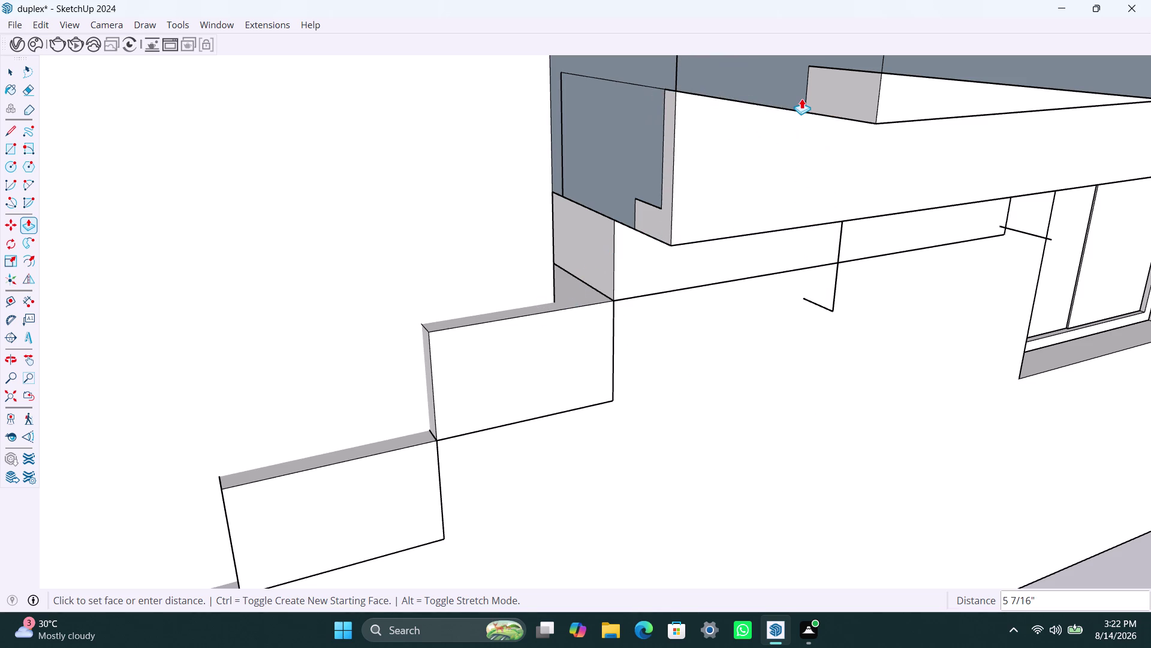
Orbit around the stair to face the stepped wall beneath the upper slab.
click(803, 98)
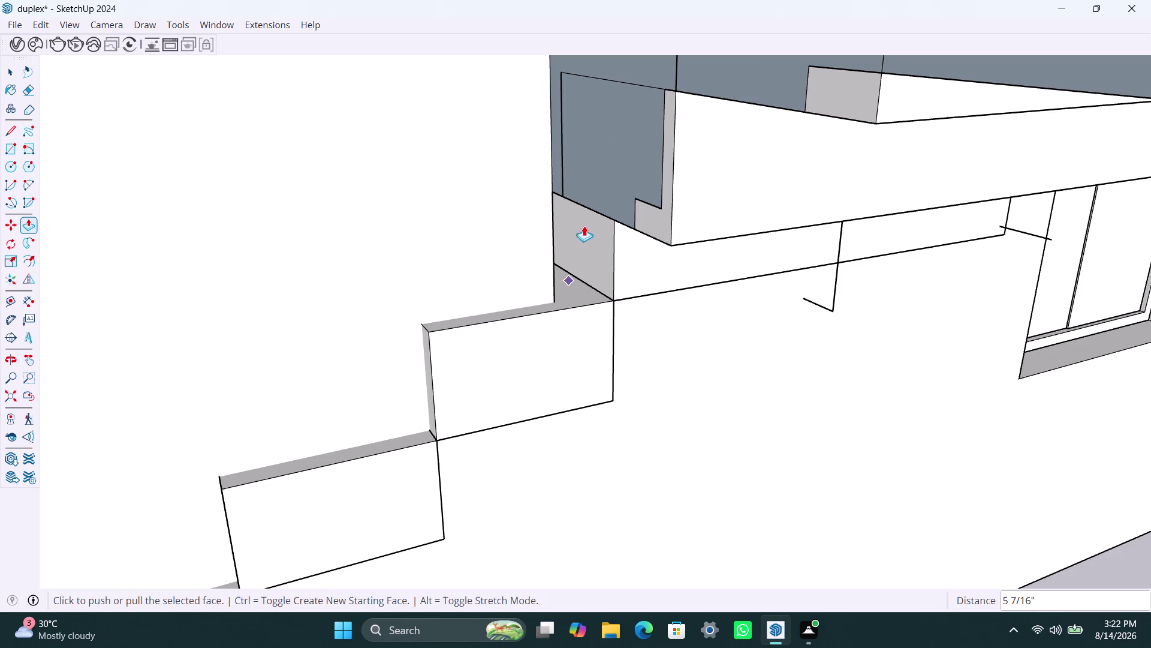
scroll(down, 3)
scroll(down, 3)
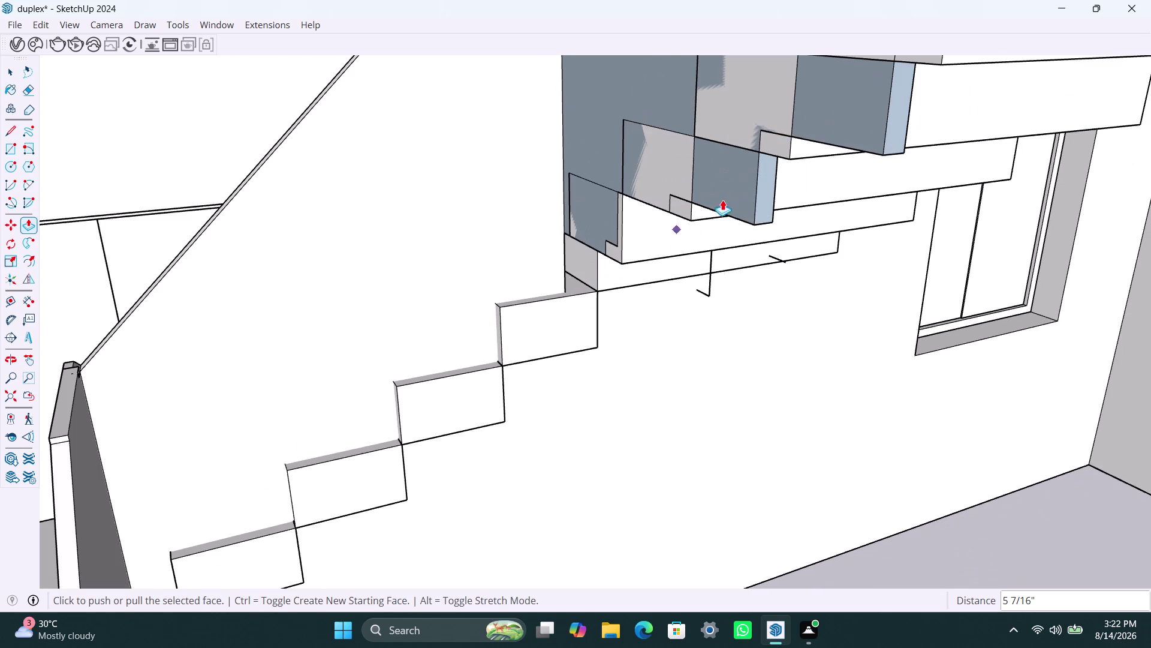
scroll(down, 3)
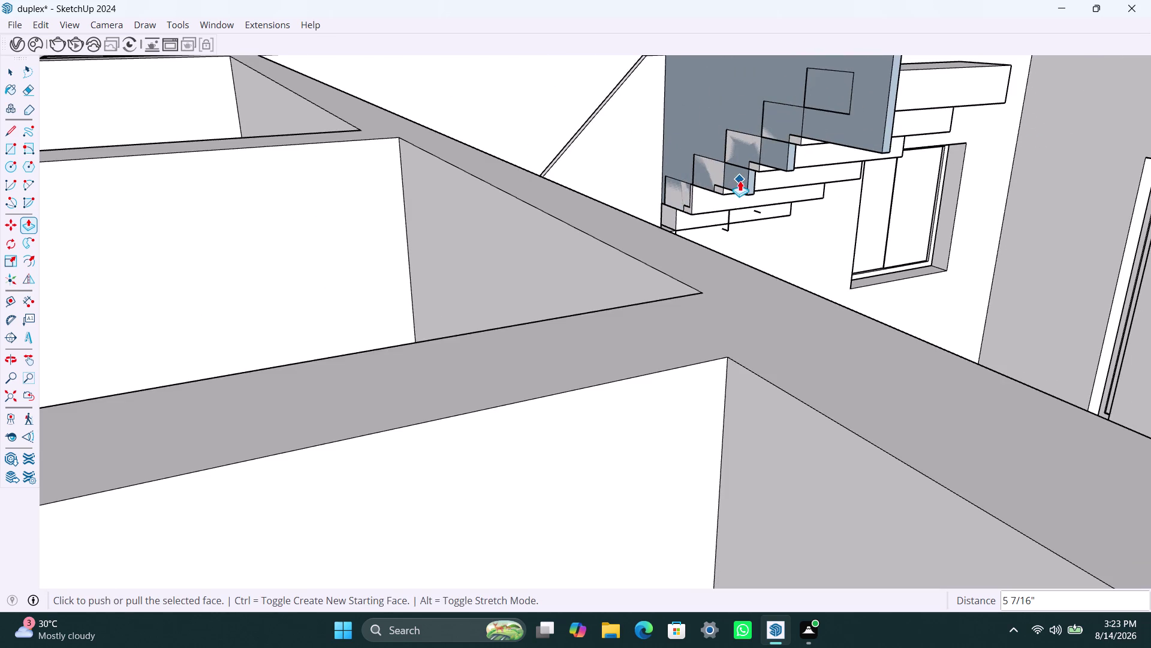
scroll(down, 3)
middle_drag(778, 176, 721, 210)
scroll(up, 3)
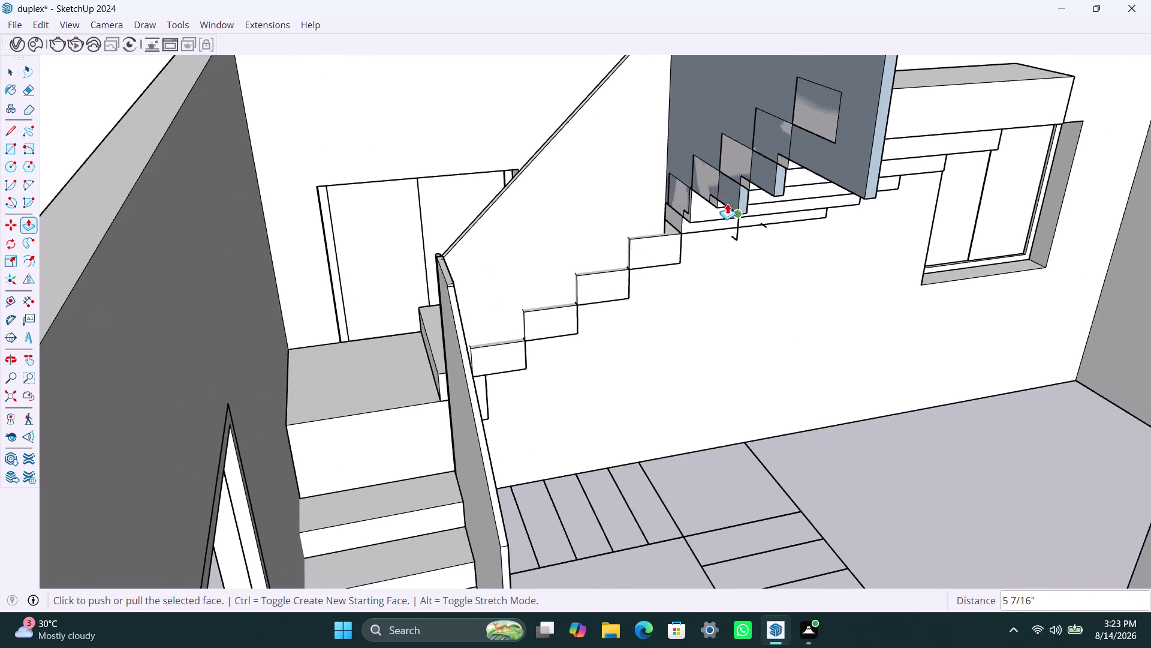
scroll(up, 3)
scroll(up, 3)
middle_drag(743, 210, 824, 95)
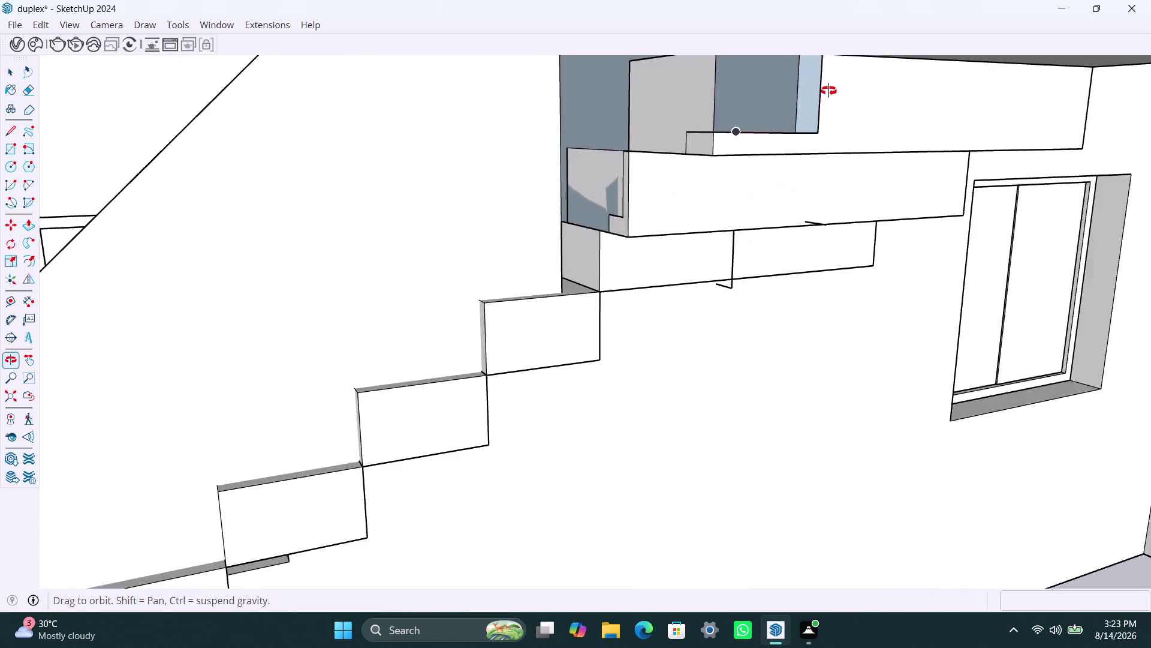
middle_drag(824, 95, 828, 90)
Push/pull the stepped stair wall's top face up to meet the slab.
scroll(up, 3)
click(799, 104)
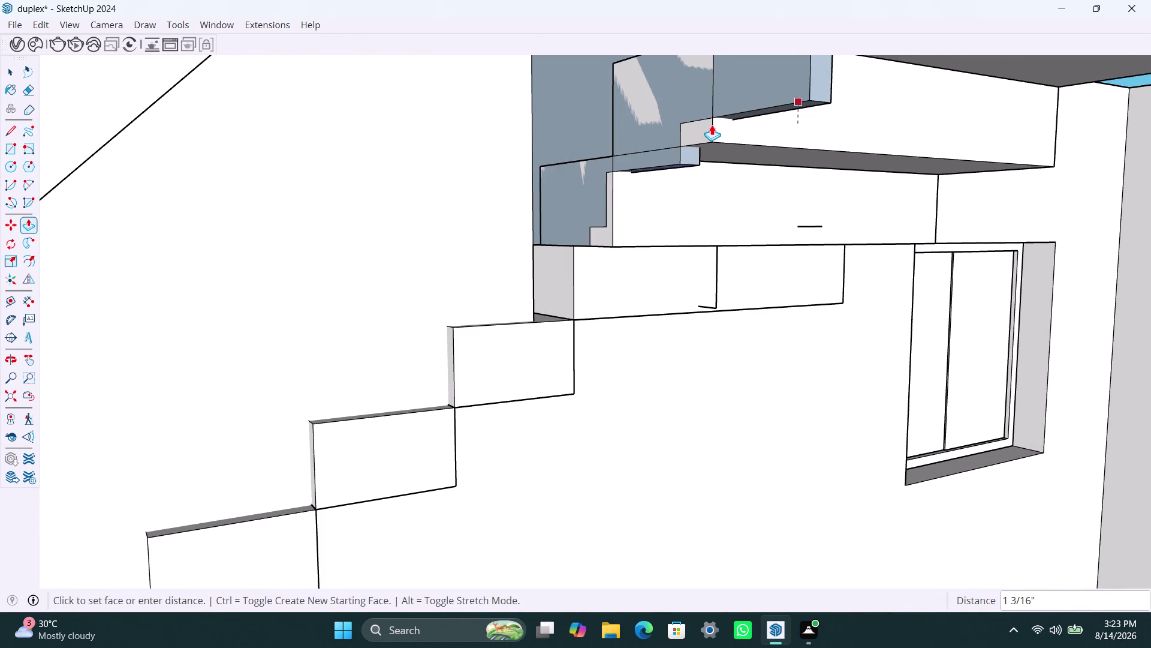
click(712, 125)
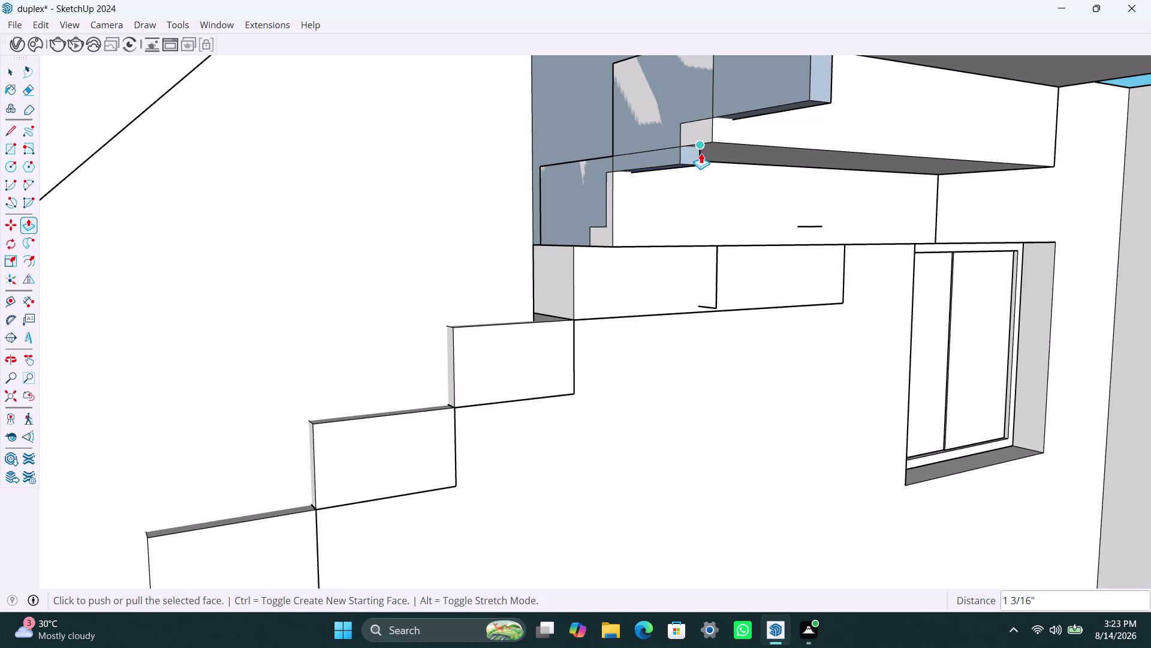
click(696, 158)
key(space)
Push/pull the small face beside the slab edge.
click(684, 155)
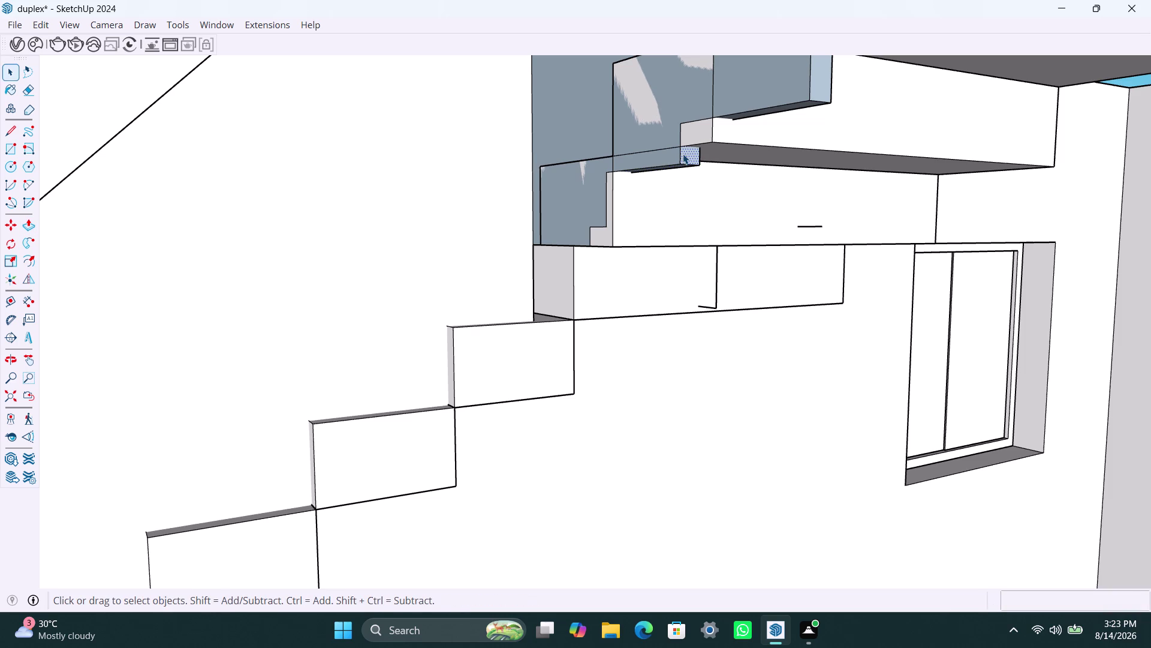
key(p)
click(683, 154)
click(711, 142)
key(space)
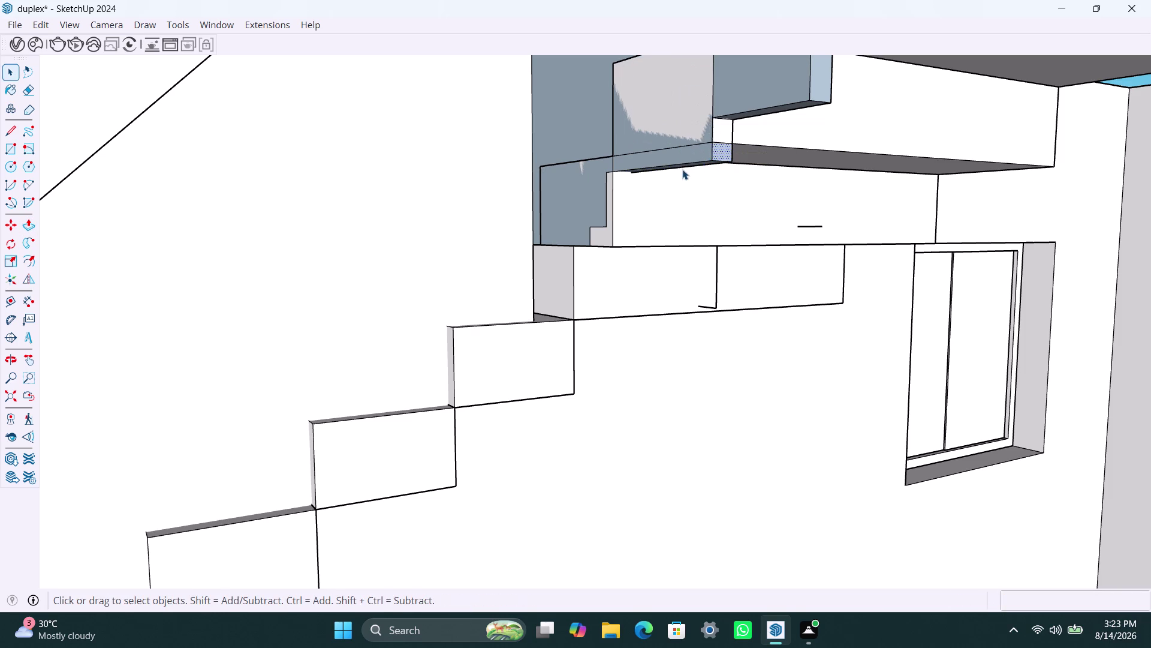
From below the slab, push the thin strip under the slab.
click(682, 169)
scroll(up, 3)
middle_drag(686, 164, 686, 80)
click(688, 123)
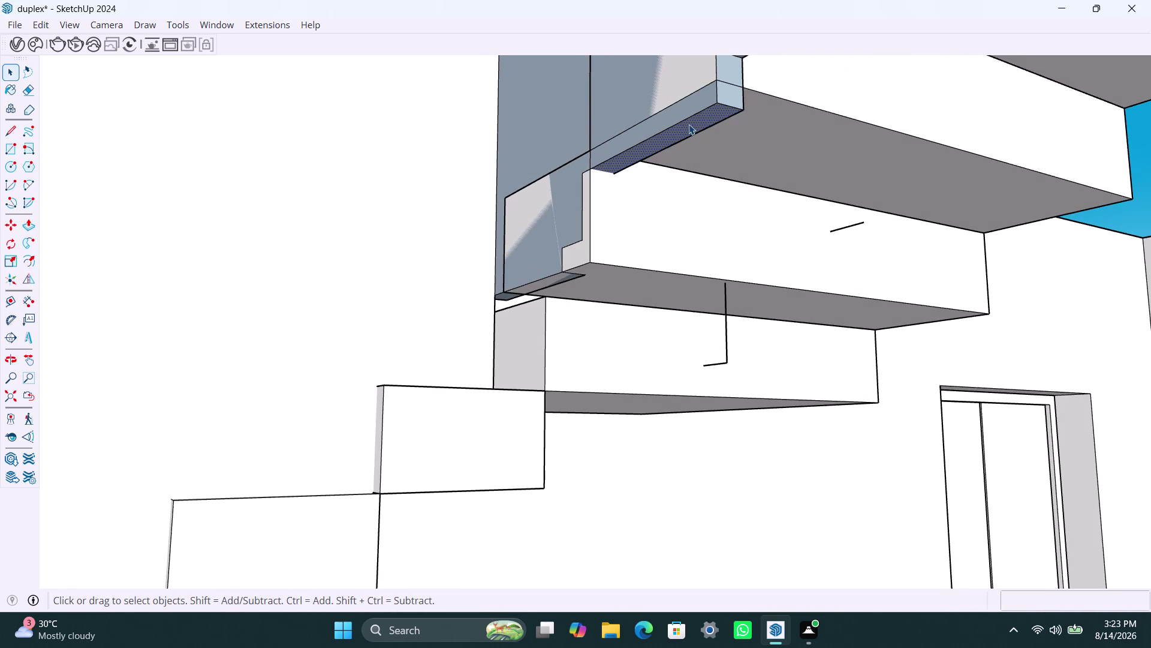
key(p)
click(688, 122)
click(710, 86)
key(space)
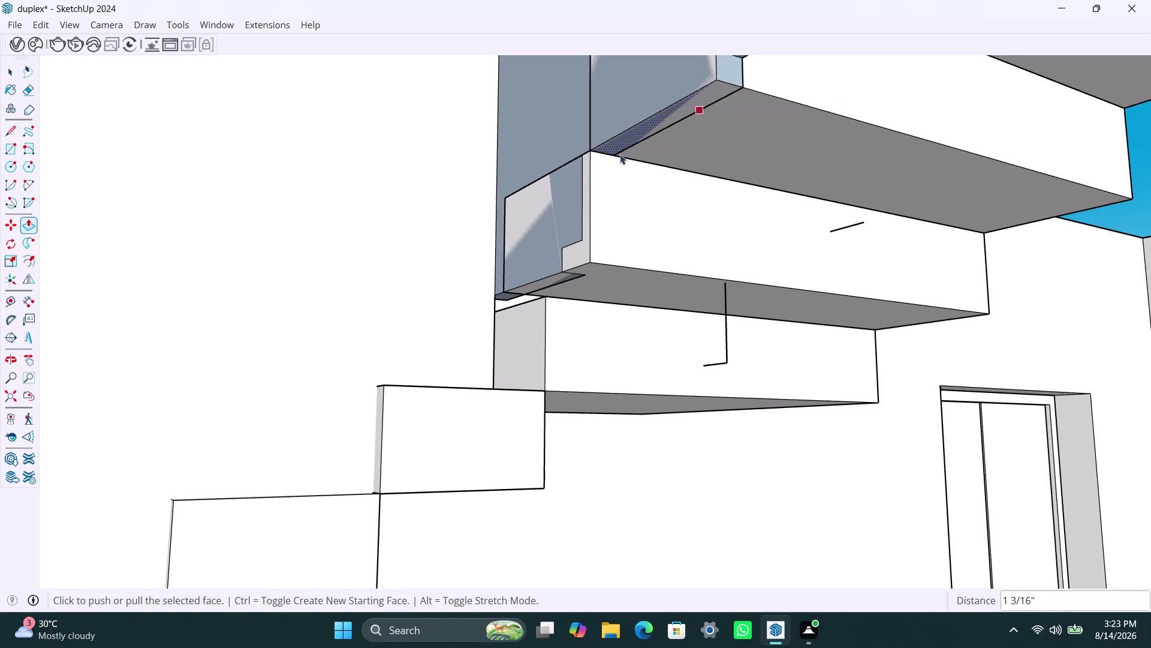
Select the slab geometry and extrude the small face at the wall corner.
click(573, 187)
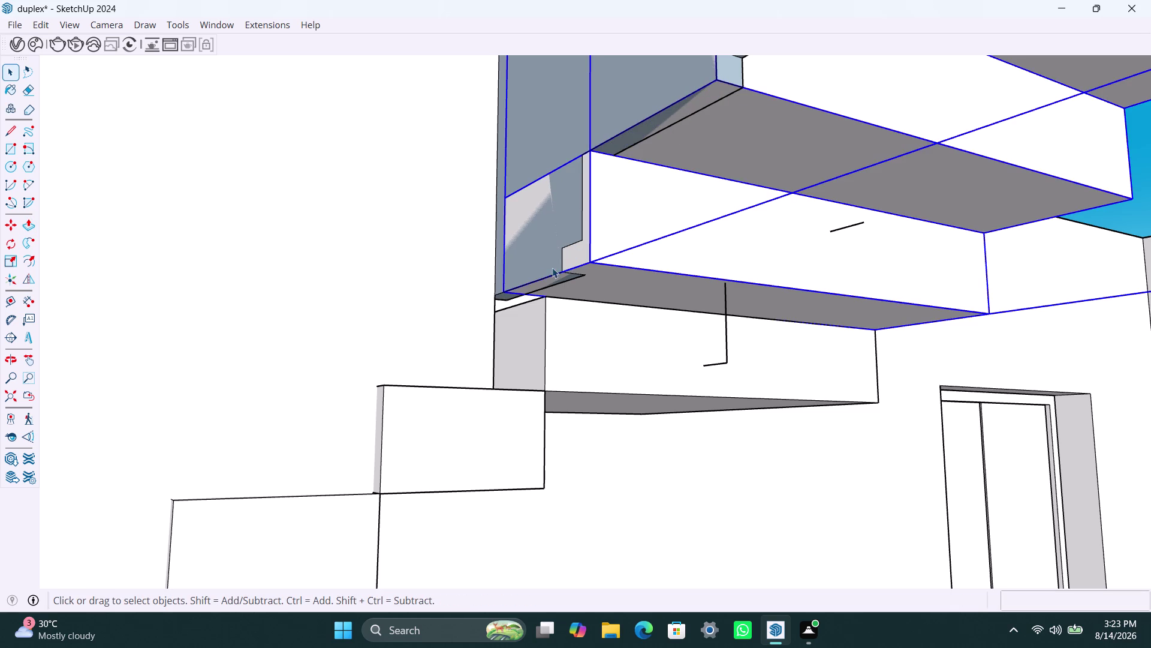
click(553, 282)
double_click(557, 279)
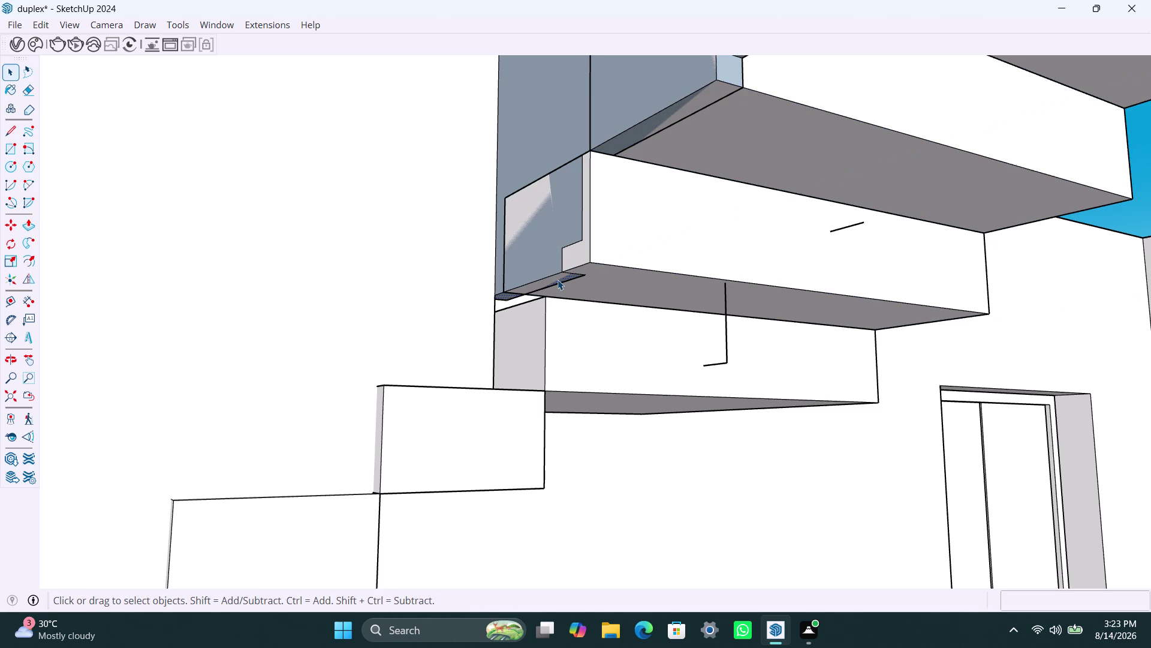
key(p)
click(558, 281)
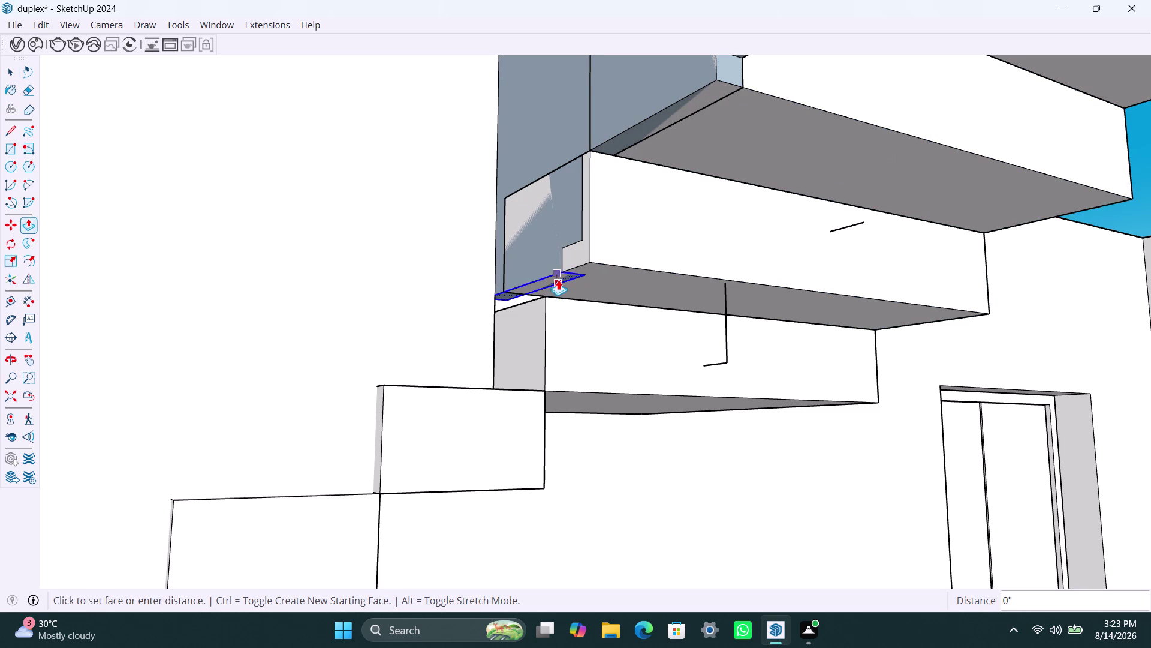
click(556, 315)
key(space)
click(571, 284)
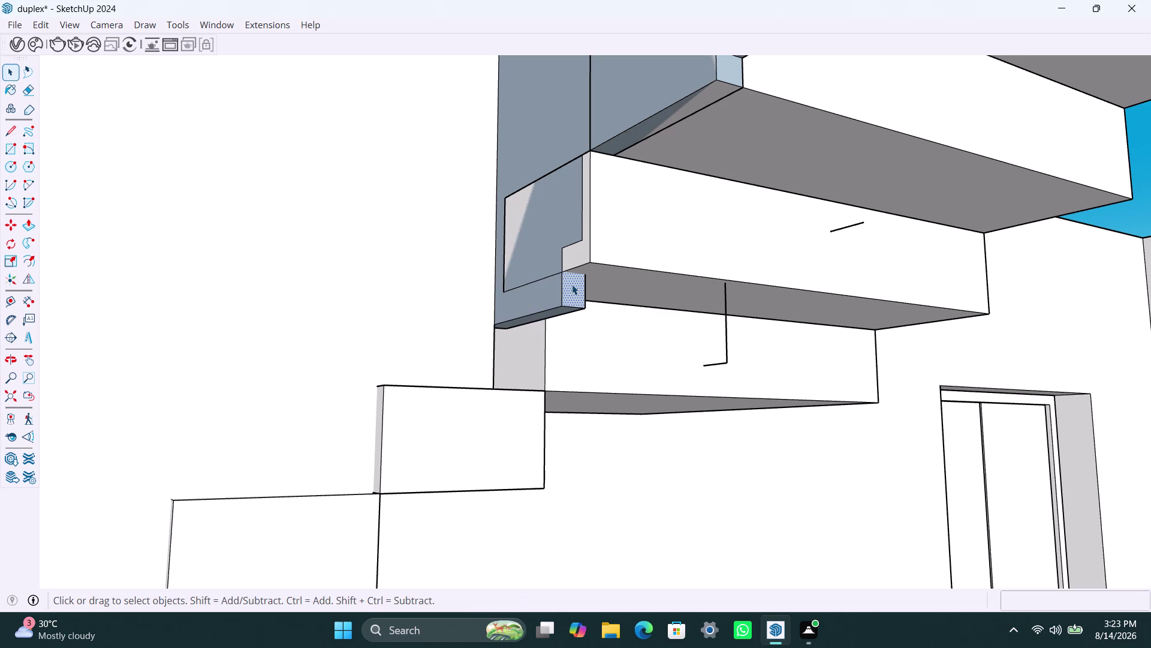
Pull the corner face outward to form the corner filler block, then check its faces.
key(p)
click(573, 284)
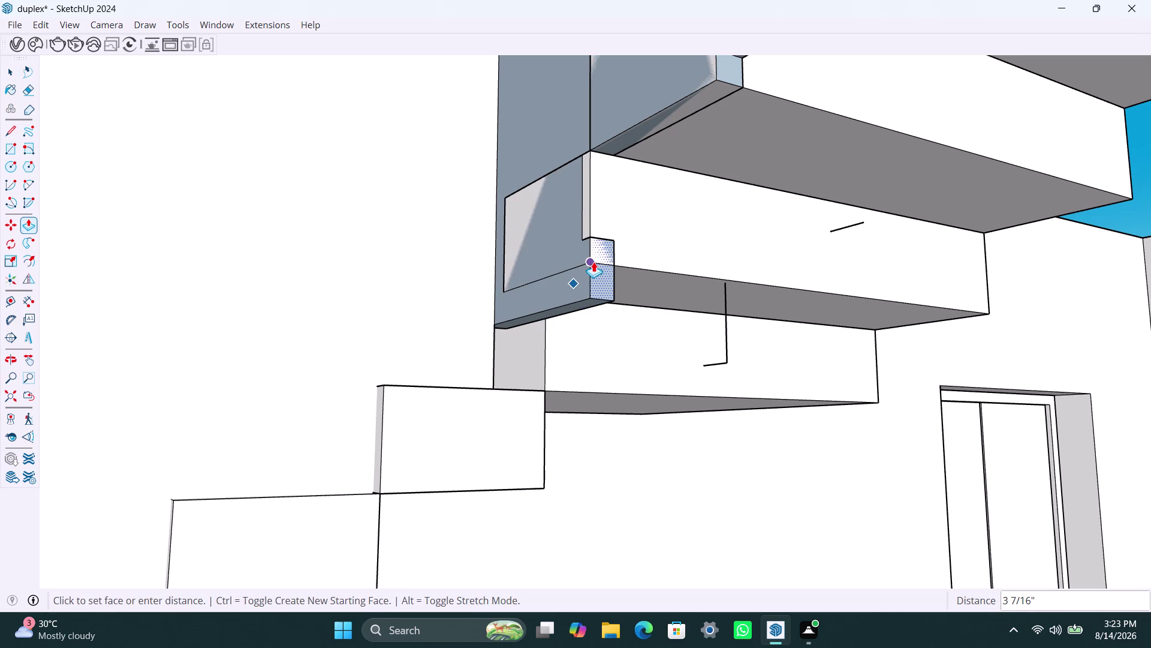
click(598, 266)
key(space)
click(584, 227)
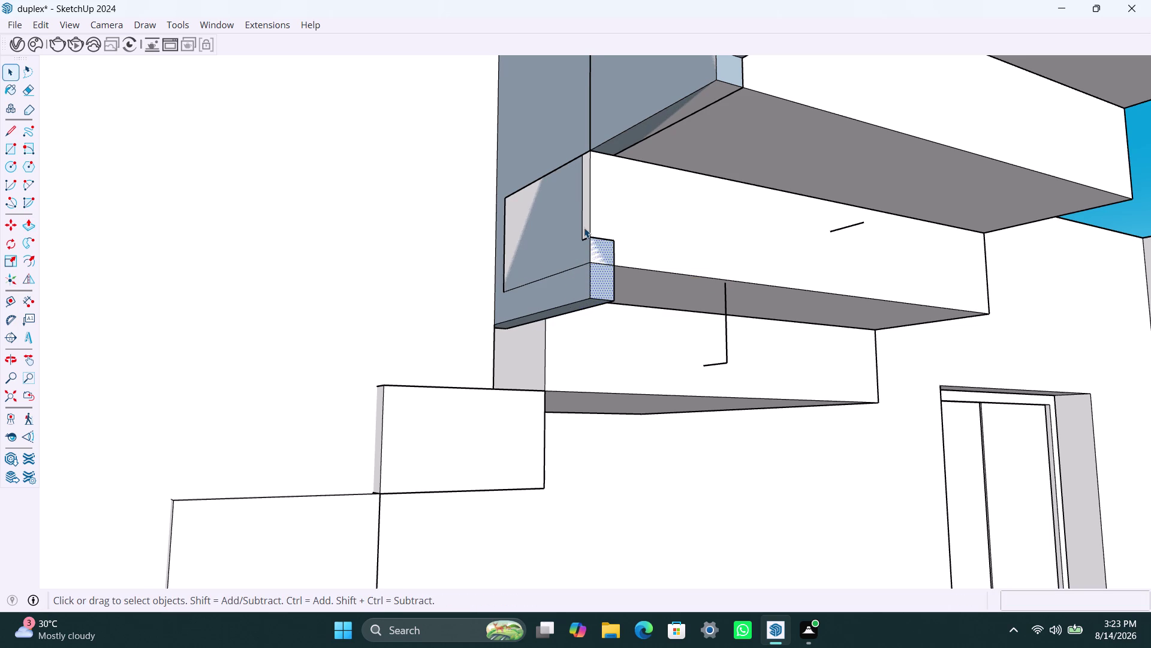
click(606, 246)
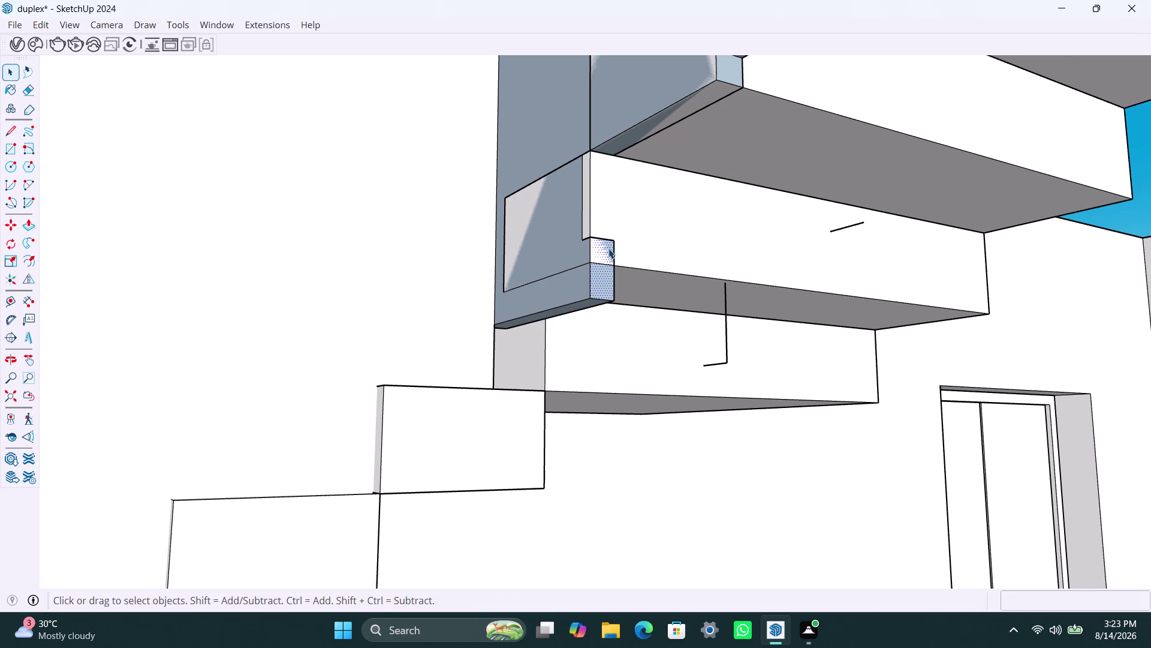
scroll(up, 3)
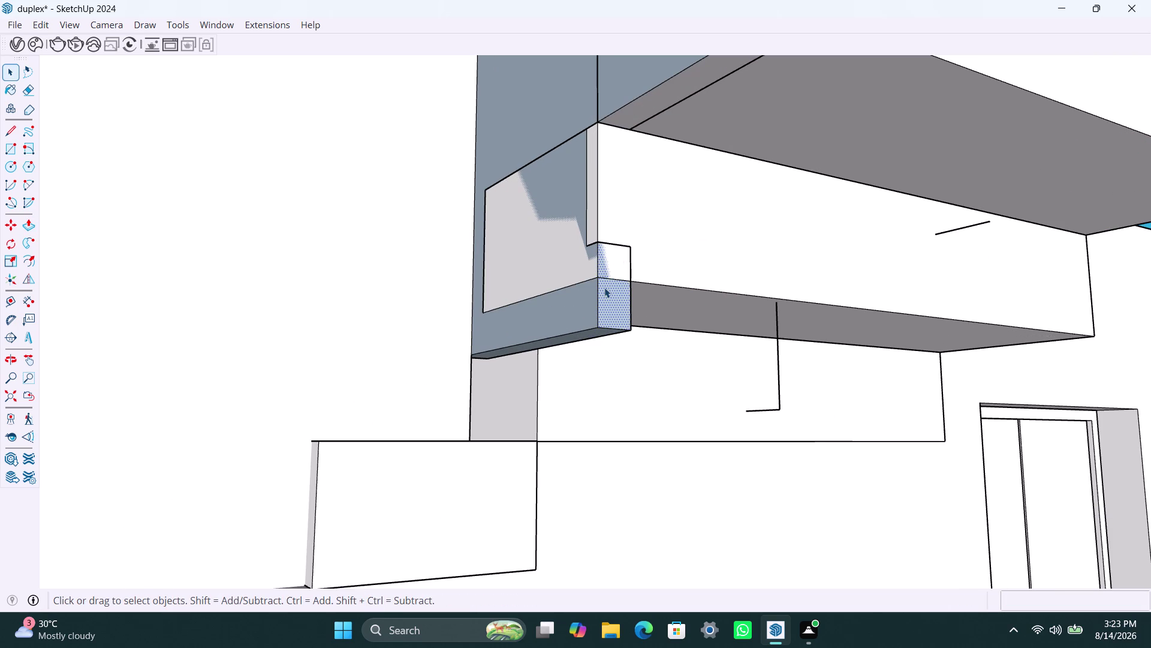
scroll(down, 3)
click(616, 258)
Push the thin strip under the wall down slightly.
click(569, 326)
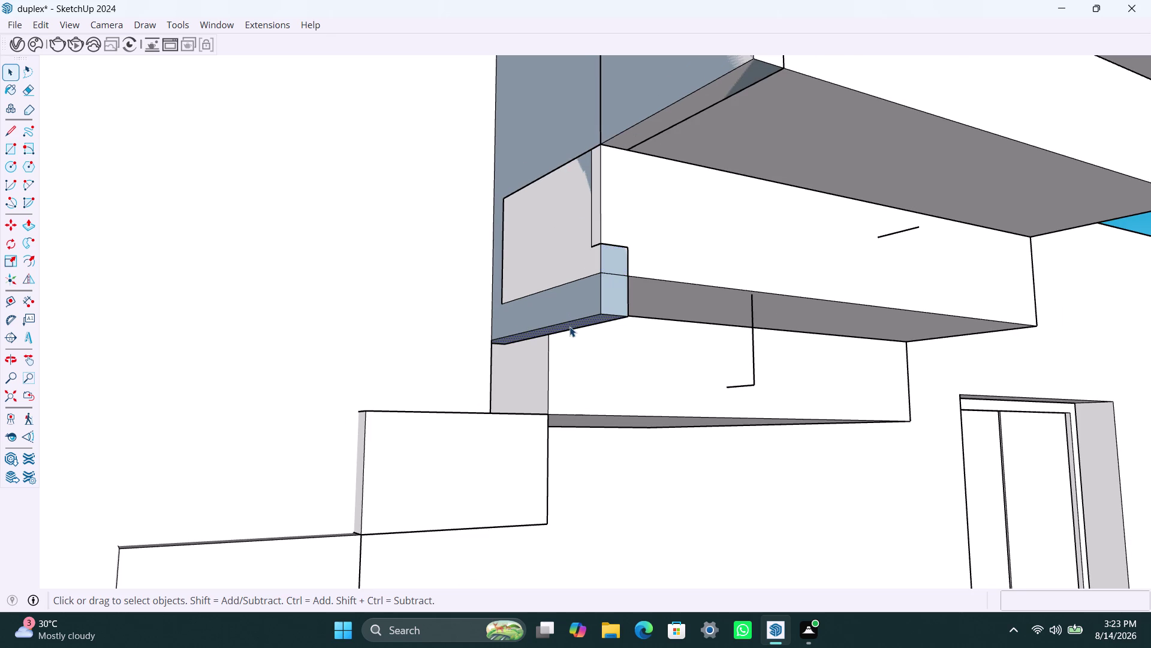
key(p)
click(571, 323)
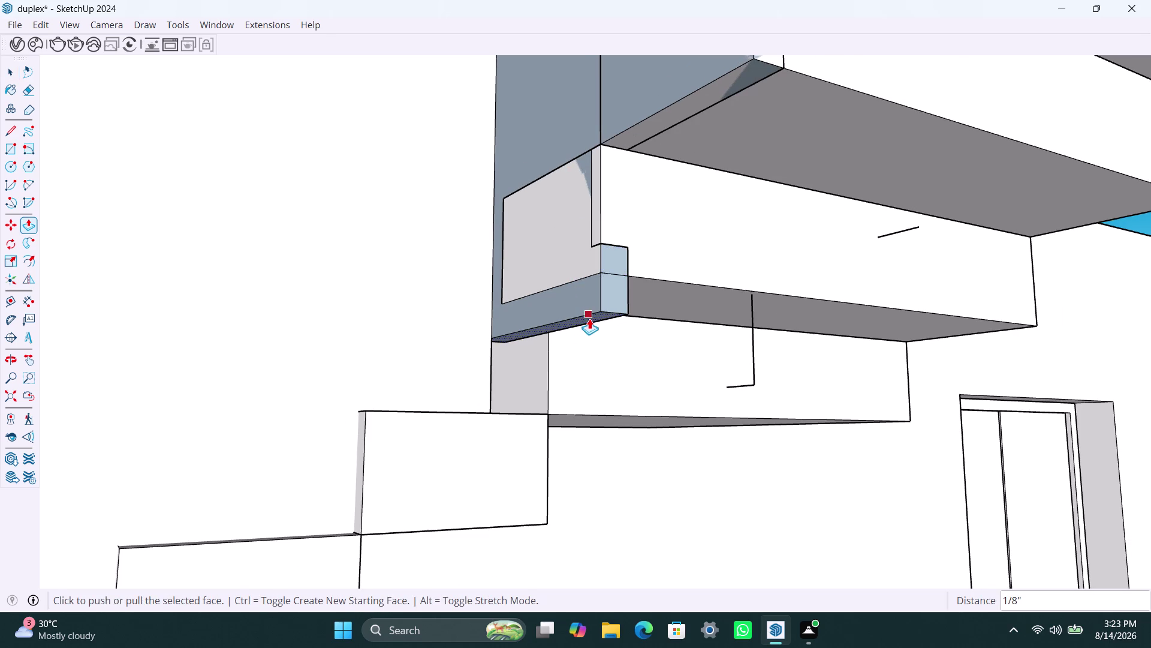
drag(589, 318, 589, 310)
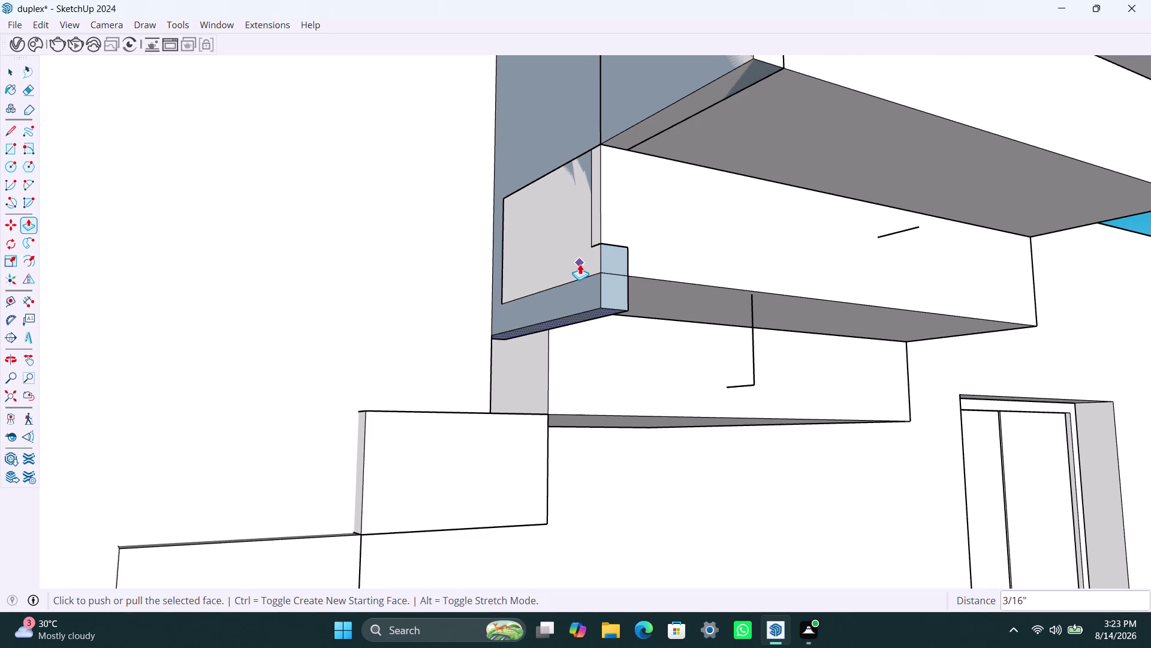
key(space)
Lower the corner block's bottom face to match the slab.
click(581, 319)
key(p)
drag(581, 319, 581, 312)
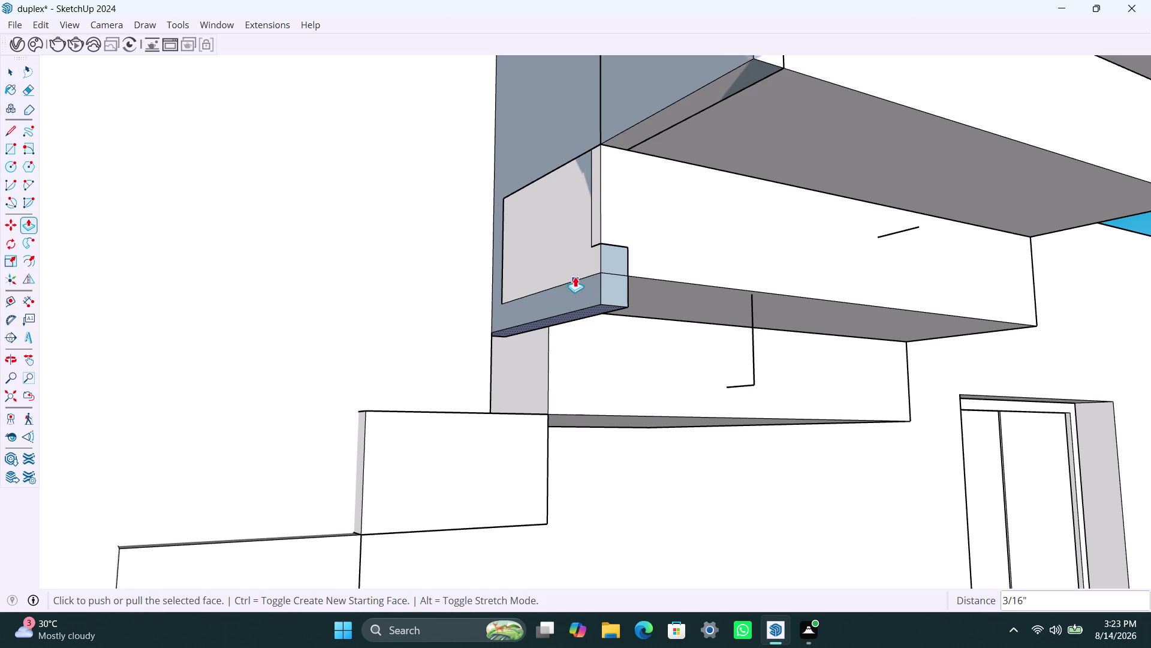
key(space)
Push the remaining strip flush with the slab underside.
scroll(up, 3)
click(583, 311)
key(p)
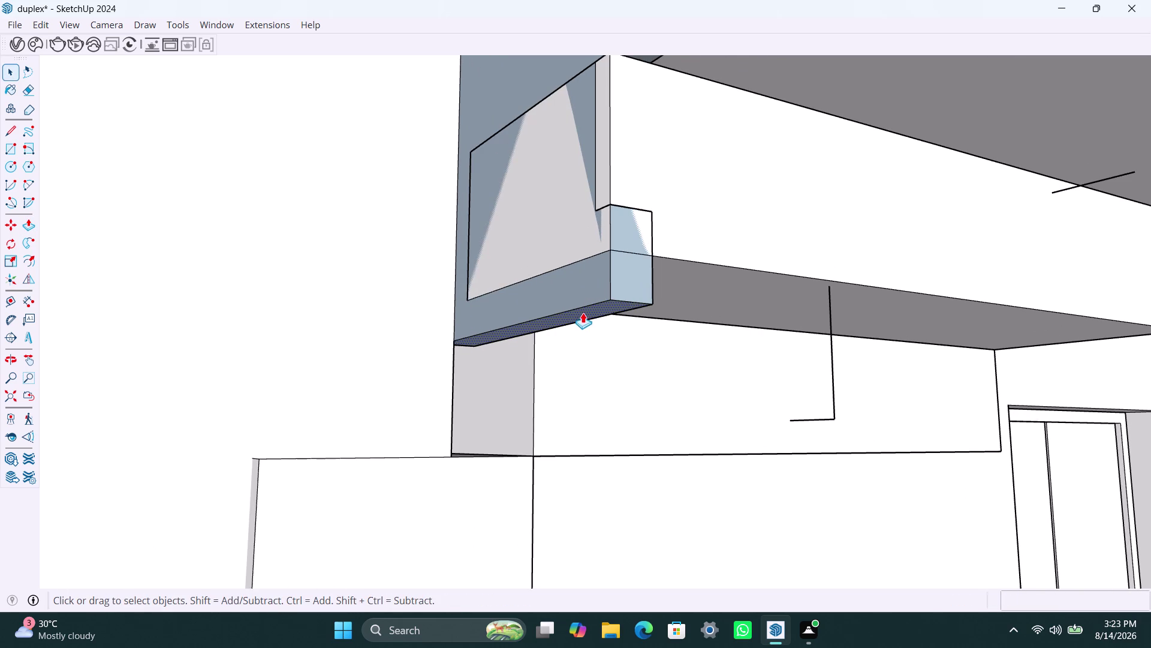
drag(583, 311, 582, 299)
key(space)
scroll(down, 3)
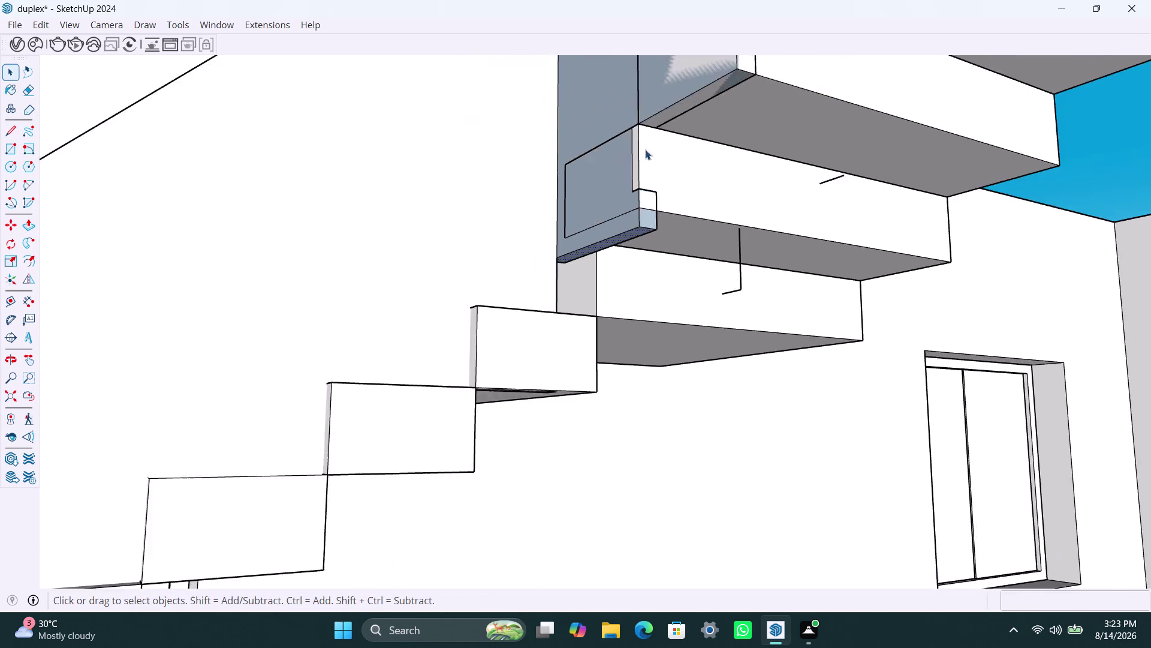
scroll(down, 3)
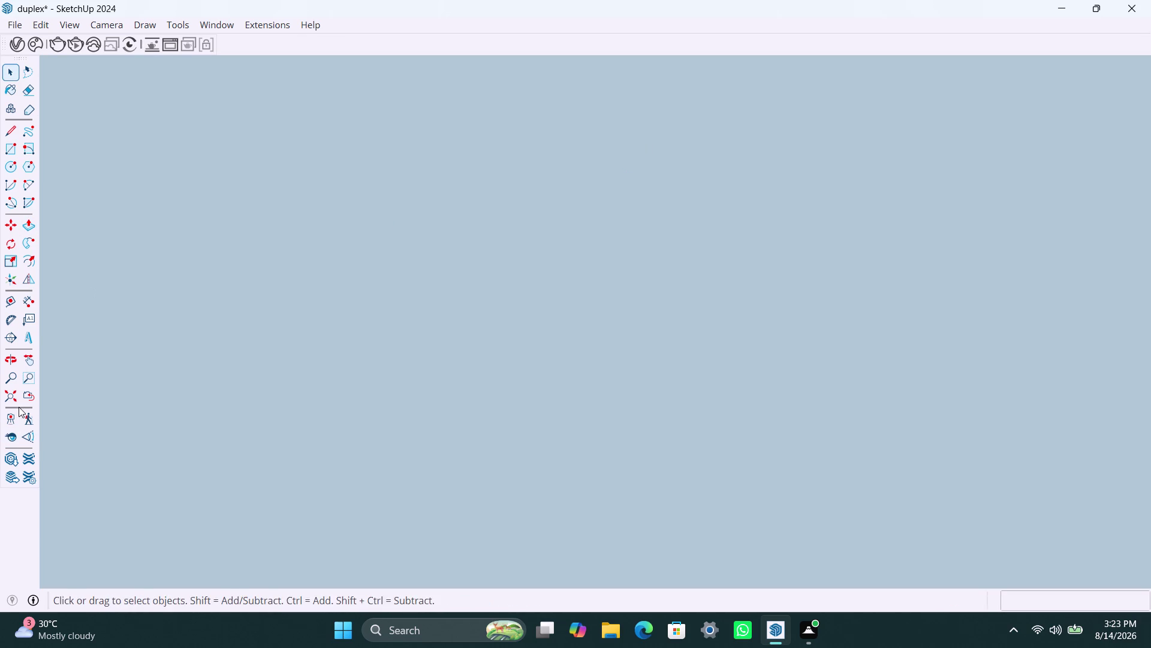
Orbit in to the stair walls and hide the stepped stair wall.
click(7, 398)
scroll(down, 3)
middle_drag(468, 212, 674, 370)
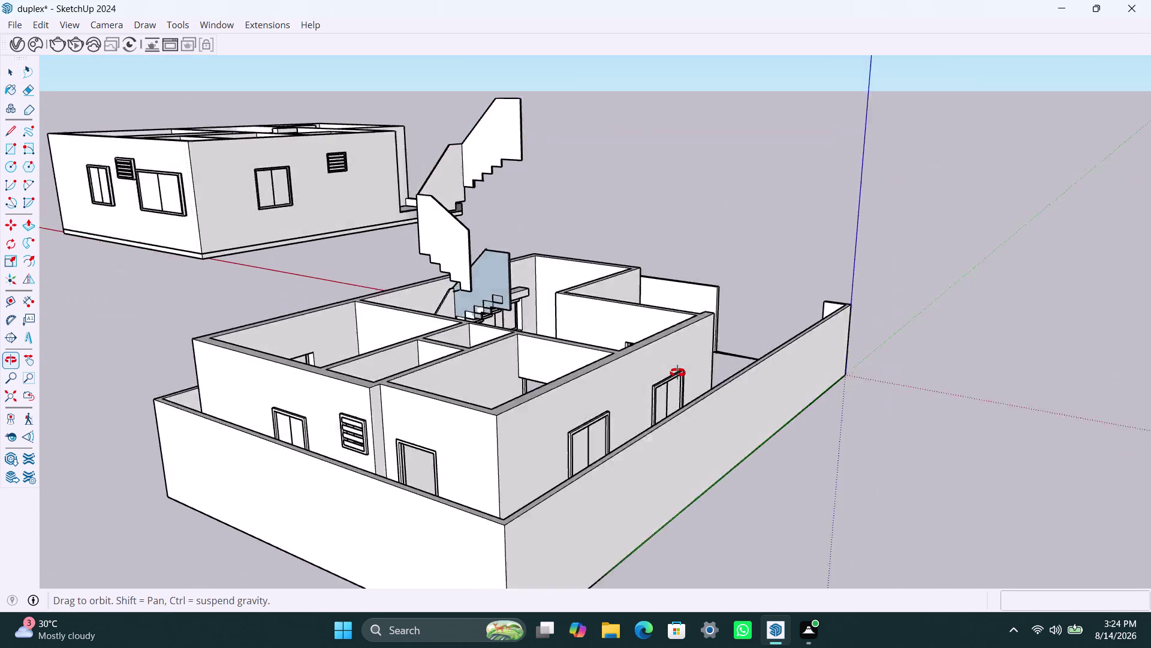
middle_drag(674, 371, 682, 374)
scroll(up, 3)
middle_drag(542, 343, 258, 424)
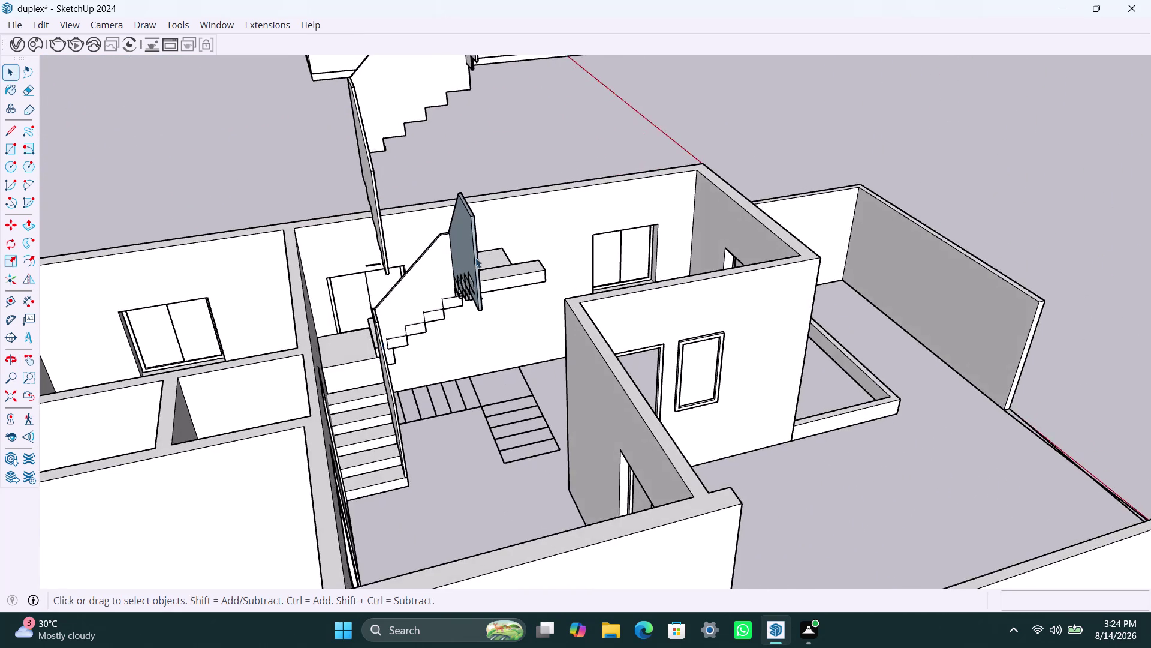
scroll(up, 3)
click(459, 253)
double_click(470, 249)
double_click(467, 248)
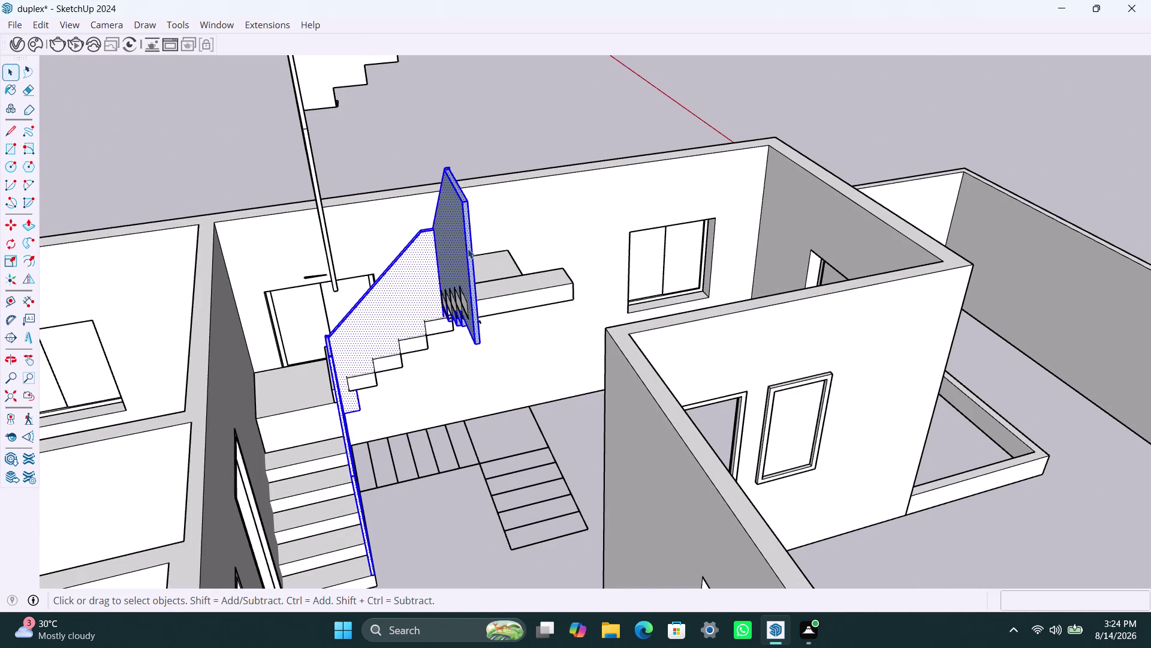
key(Delete)
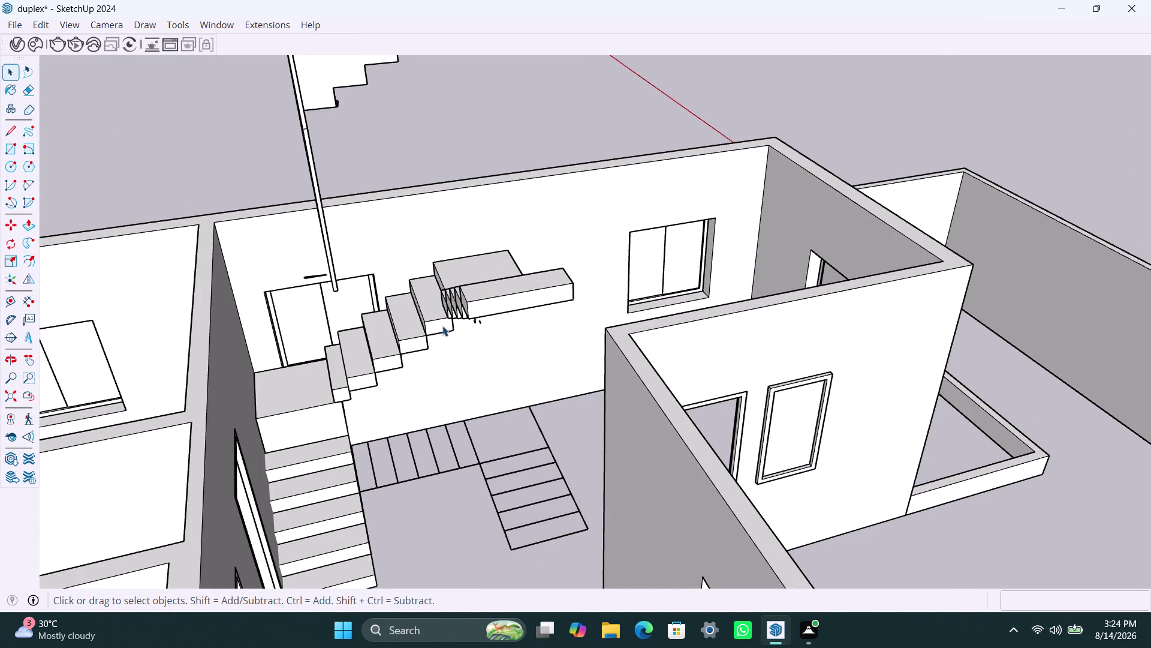
Delete the three short stray edges under the floating stair steps.
scroll(up, 3)
middle_drag(479, 342, 575, 357)
middle_drag(576, 353, 511, 242)
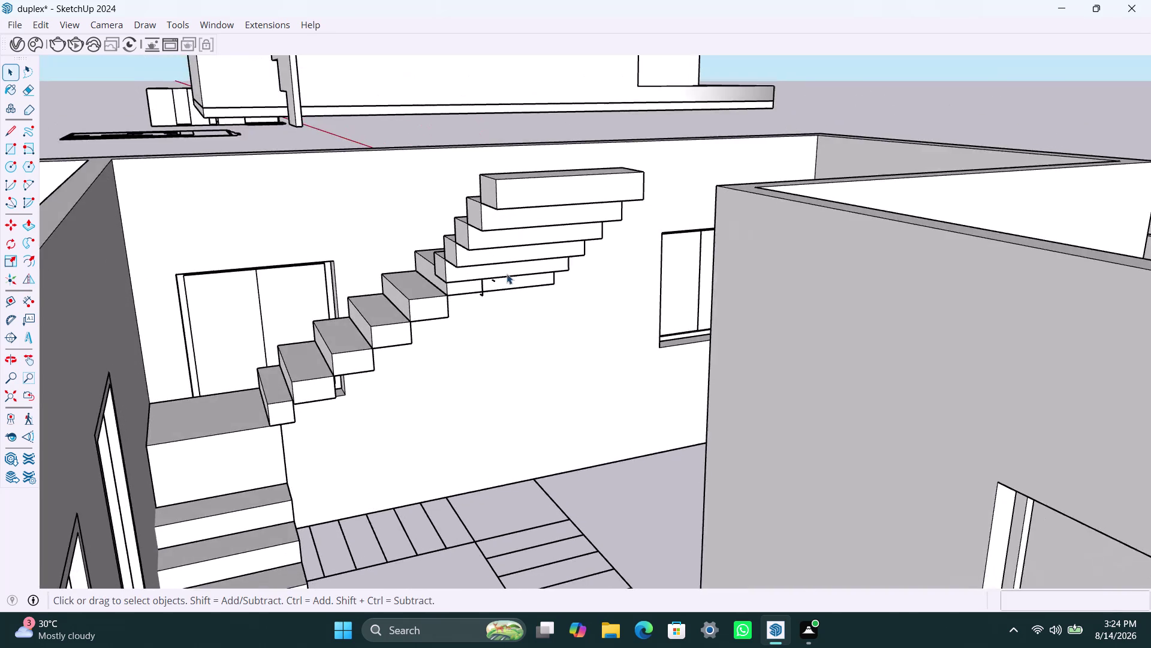
scroll(up, 3)
click(491, 284)
key(Delete)
click(474, 298)
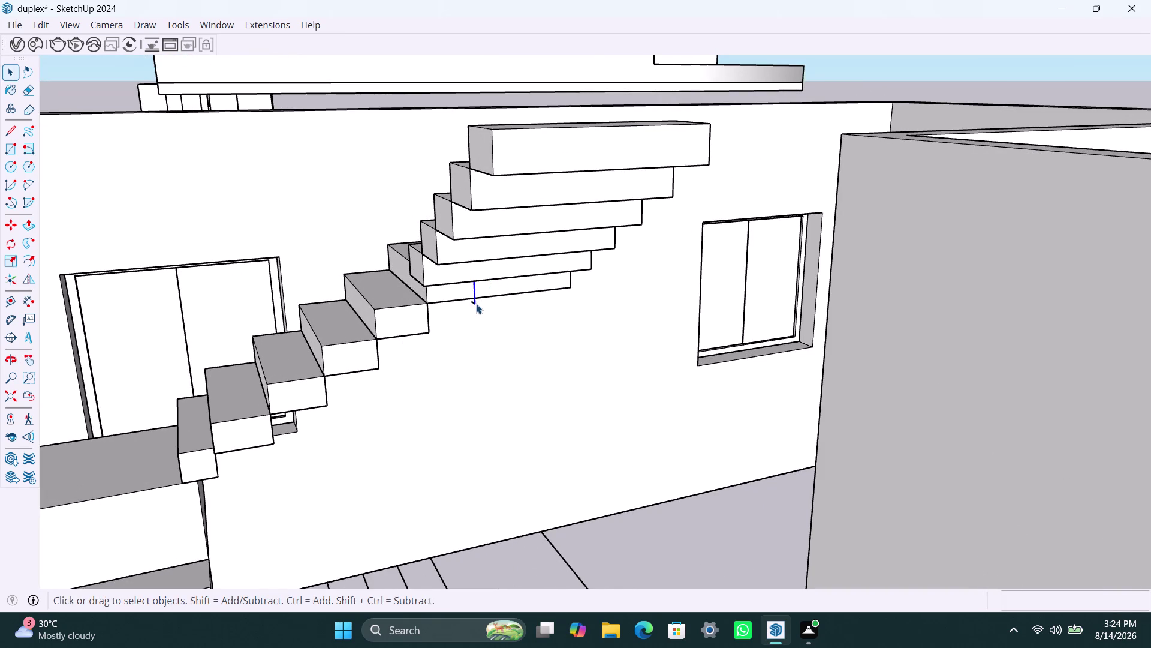
key(Delete)
click(474, 304)
key(Delete)
Orbit around the staircase to inspect the steps against the wall.
scroll(down, 3)
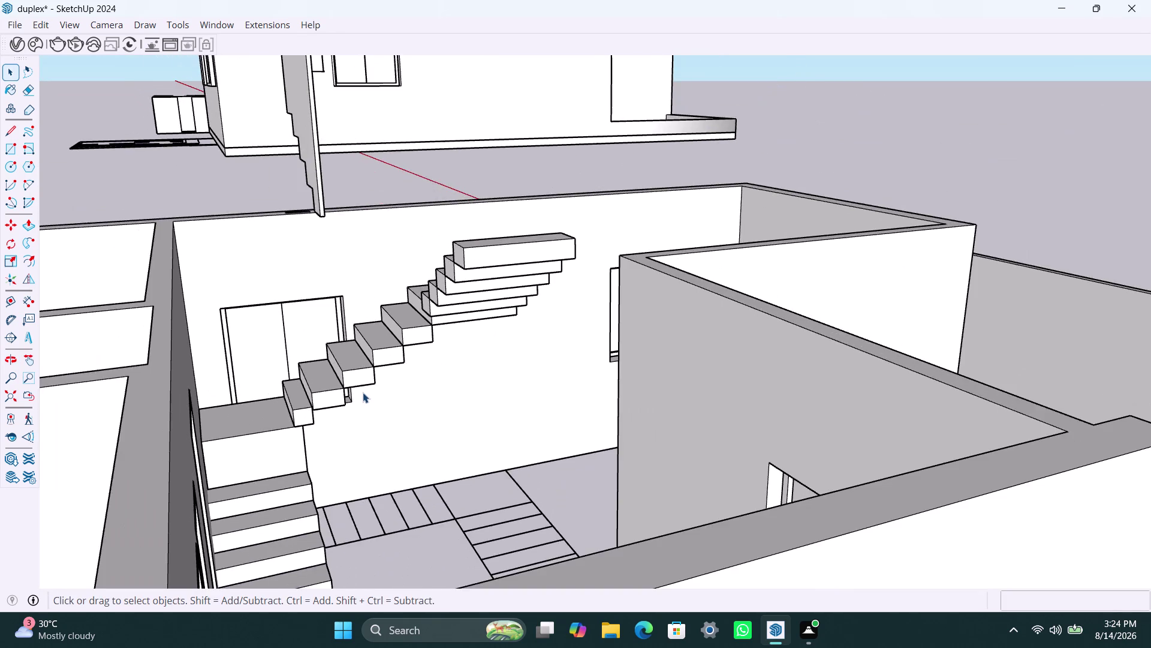
scroll(up, 3)
middle_drag(419, 361, 388, 344)
scroll(up, 3)
middle_drag(402, 379, 403, 362)
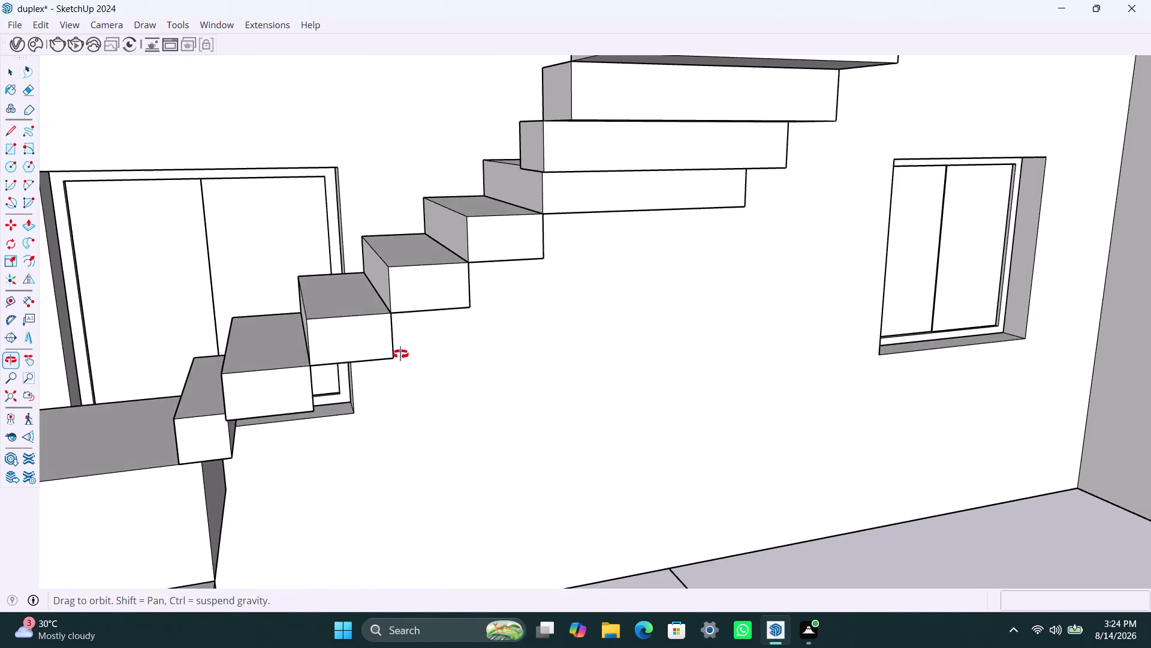
middle_drag(403, 362, 361, 449)
scroll(down, 3)
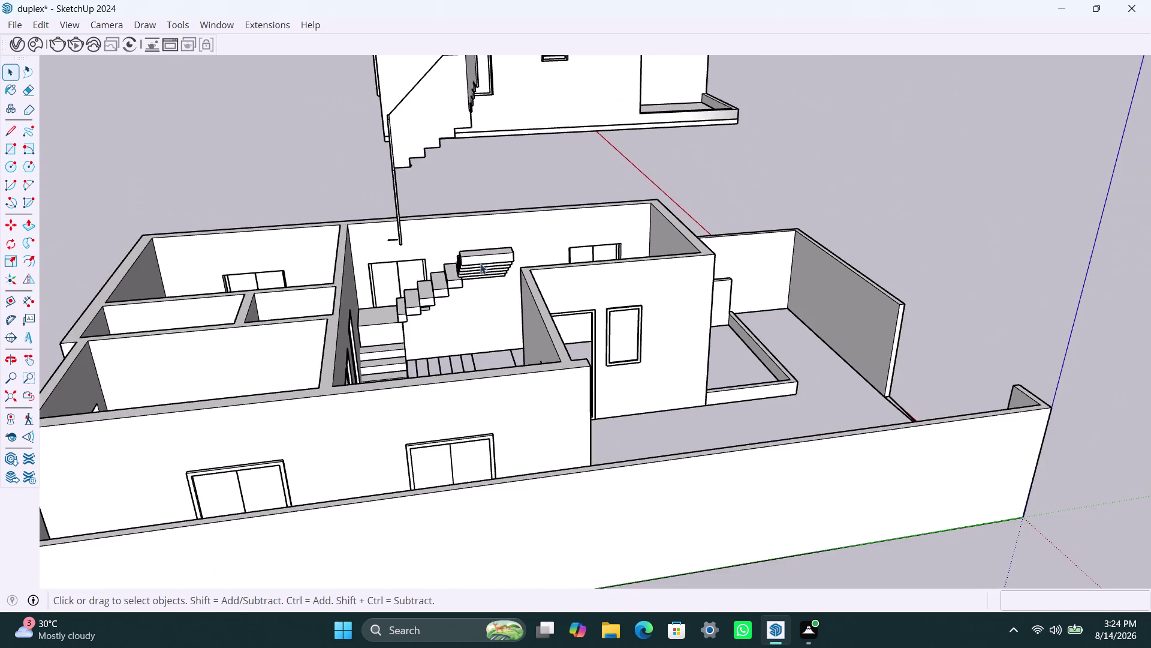
middle_drag(495, 249, 486, 323)
View the staircase from above and delete the stray line by the door.
scroll(up, 3)
middle_drag(387, 262, 432, 278)
scroll(up, 3)
scroll(up, 3)
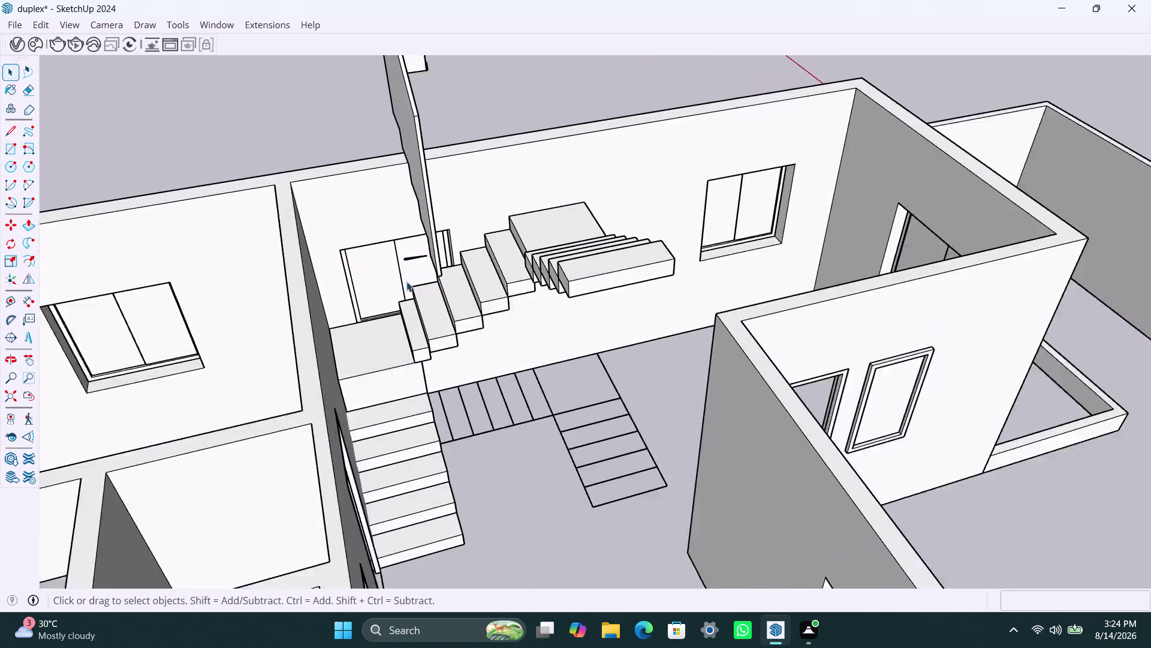
scroll(up, 3)
click(414, 250)
triple_click(414, 249)
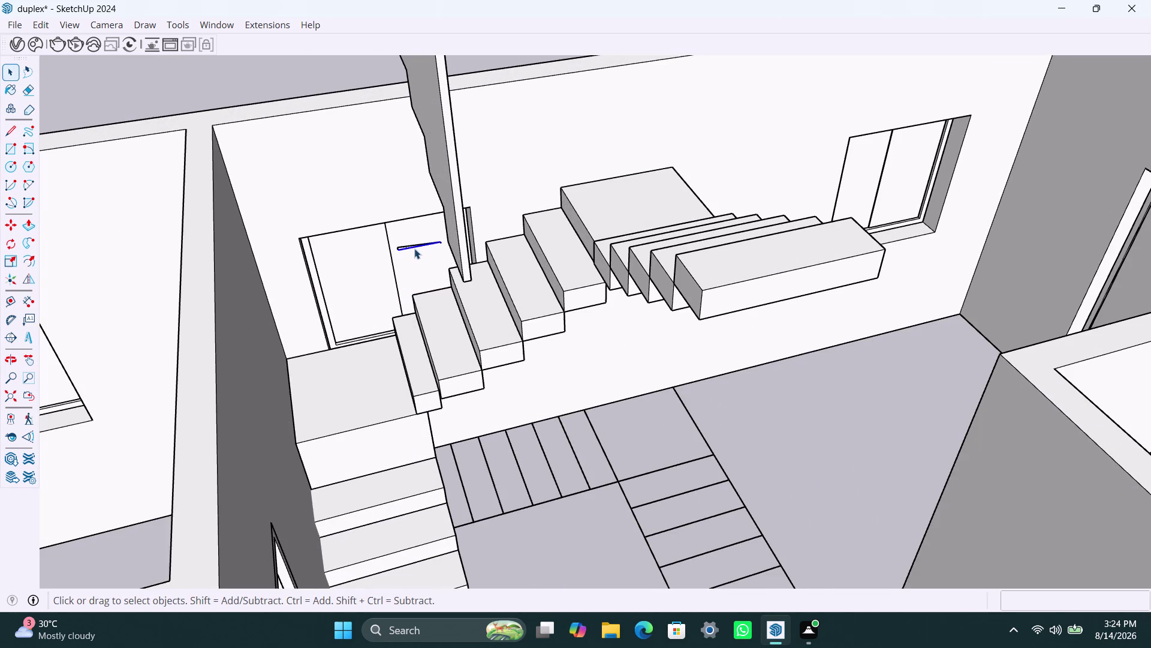
click(415, 248)
key(Delete)
Select the upper floor and start moving it from its bottom corner.
scroll(down, 3)
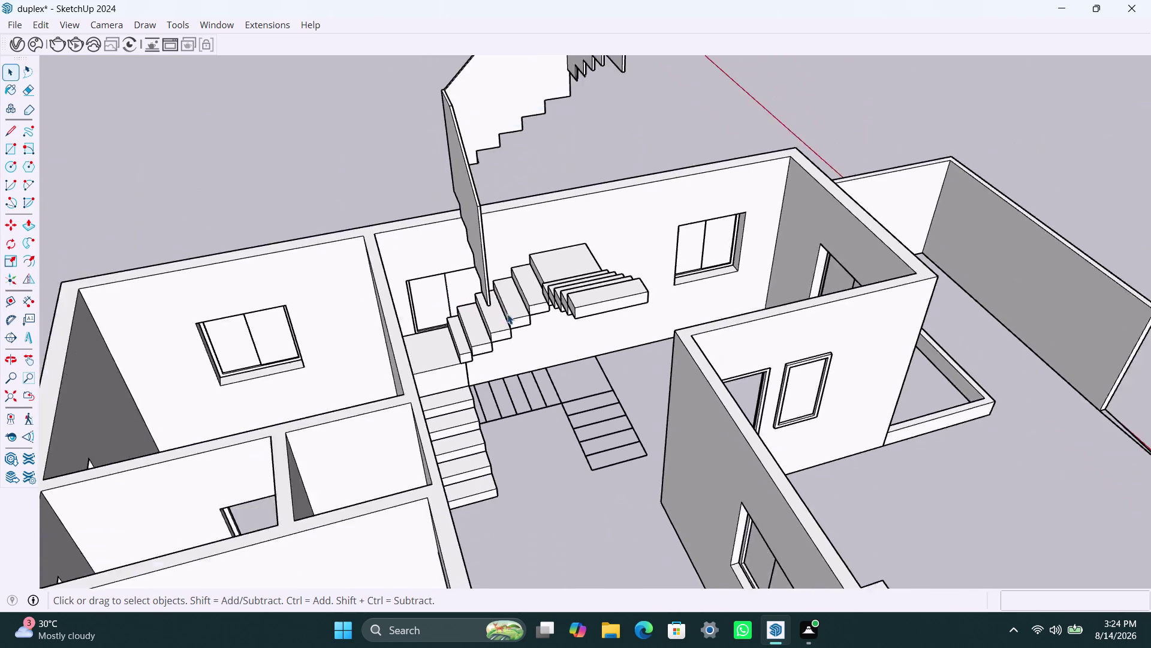
scroll(down, 3)
scroll(down, 3)
click(626, 143)
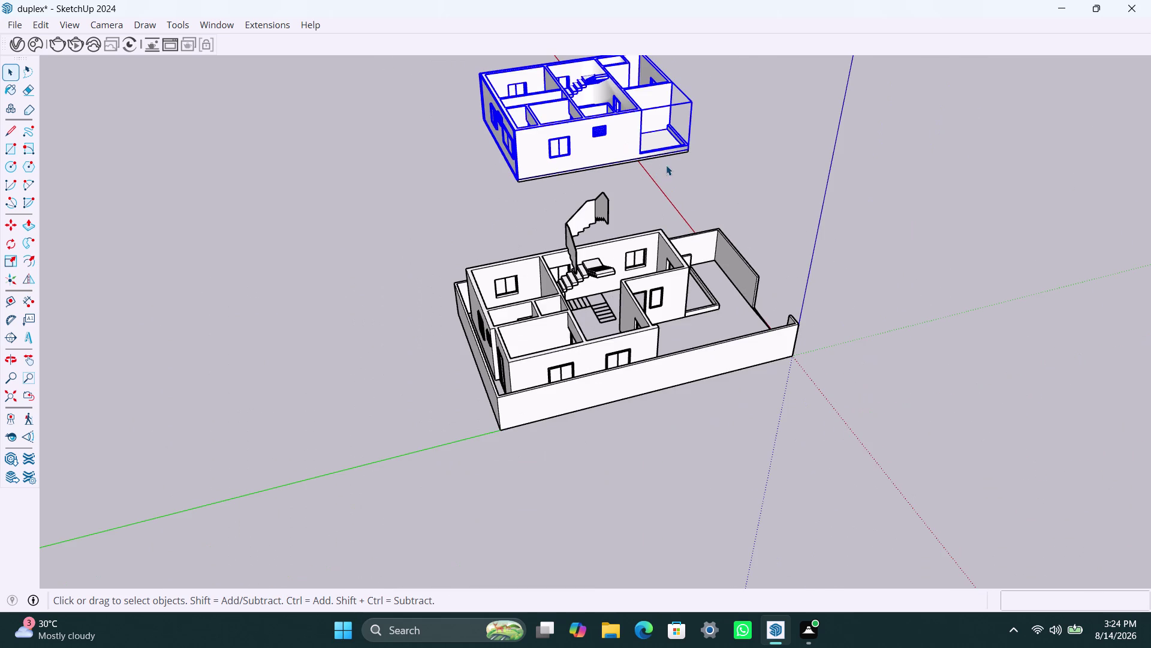
scroll(up, 3)
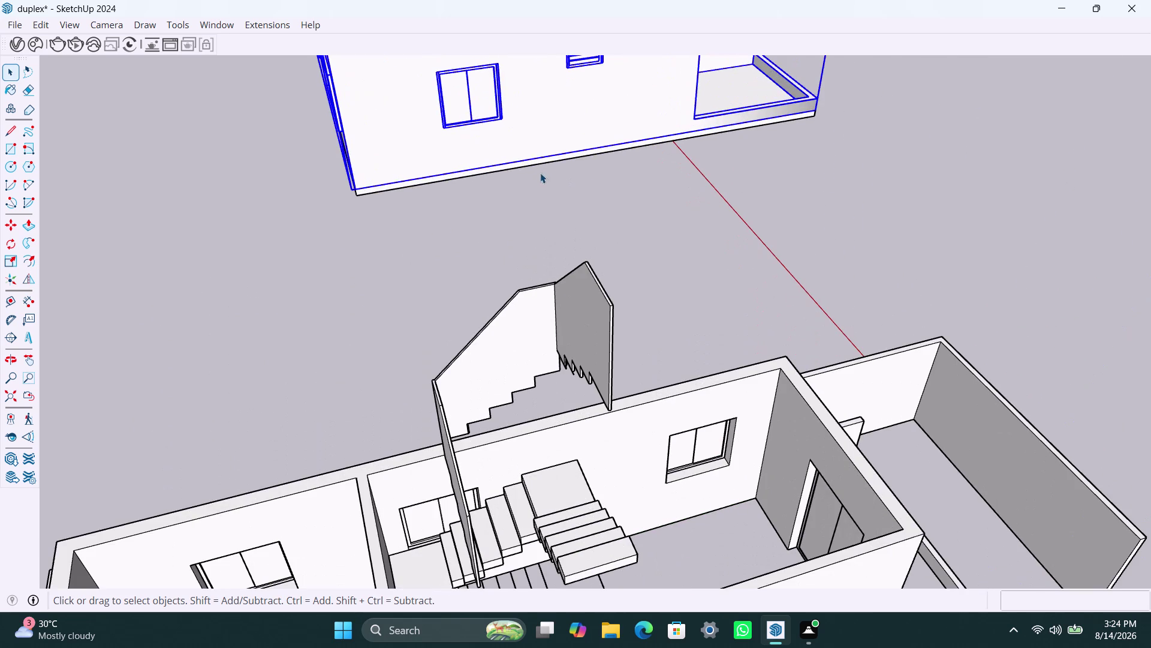
click(519, 163)
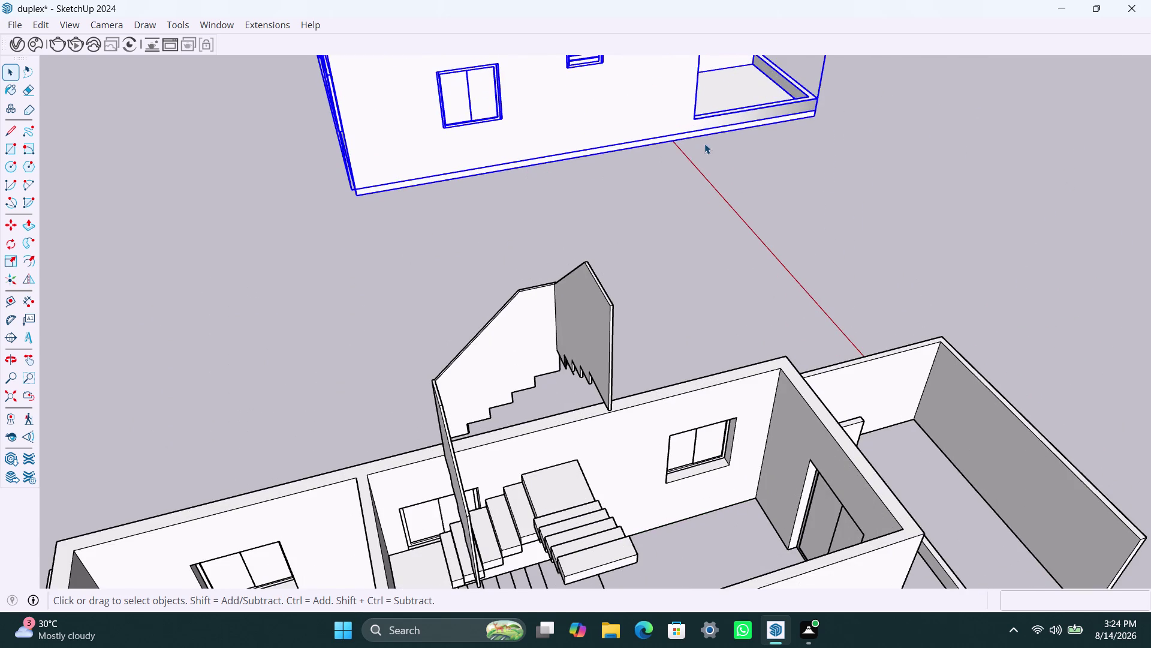
key(m)
click(358, 194)
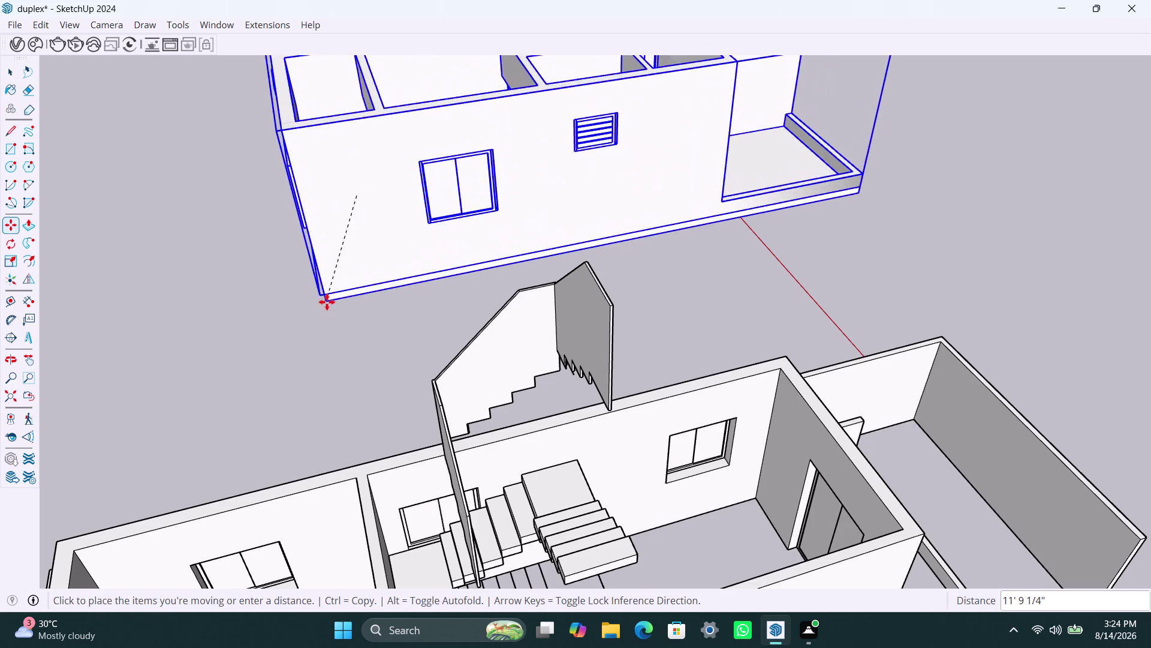
Place the upper floor over the ground floor and inspect the gap beneath.
scroll(down, 3)
scroll(down, 3)
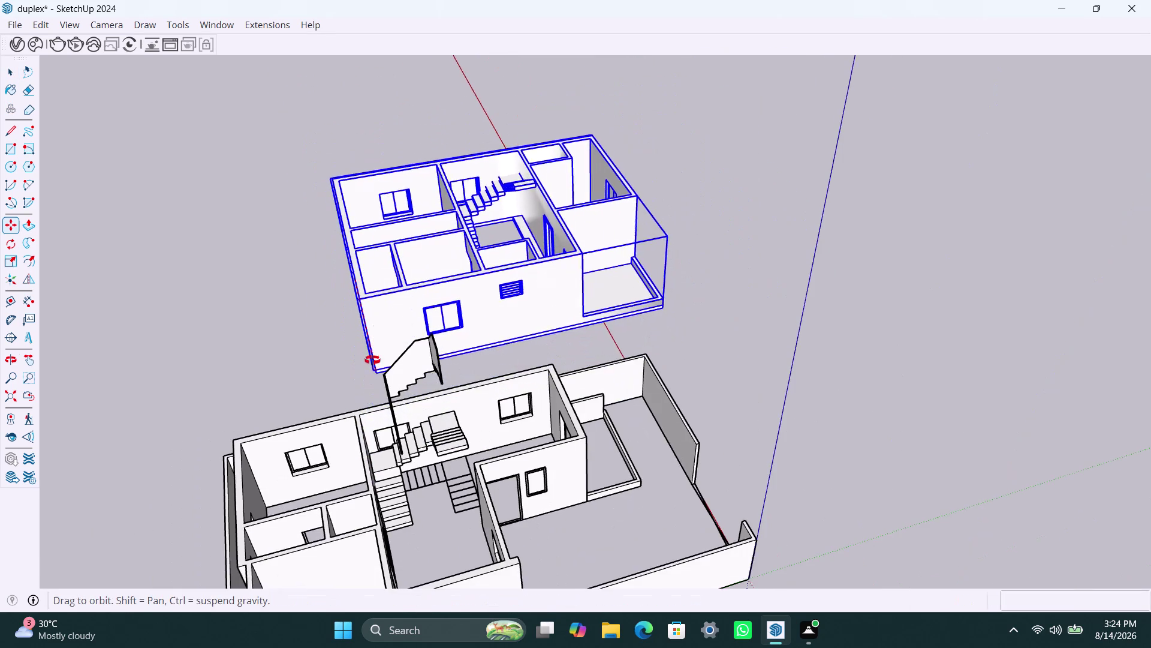
scroll(down, 3)
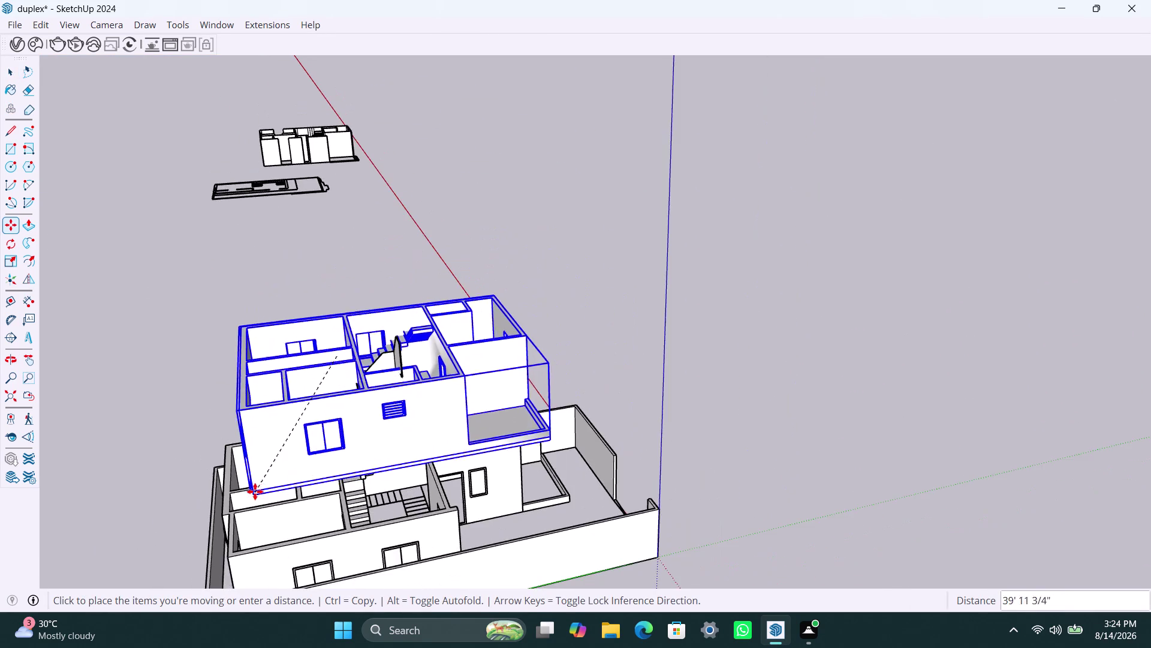
scroll(down, 3)
middle_drag(260, 486, 305, 346)
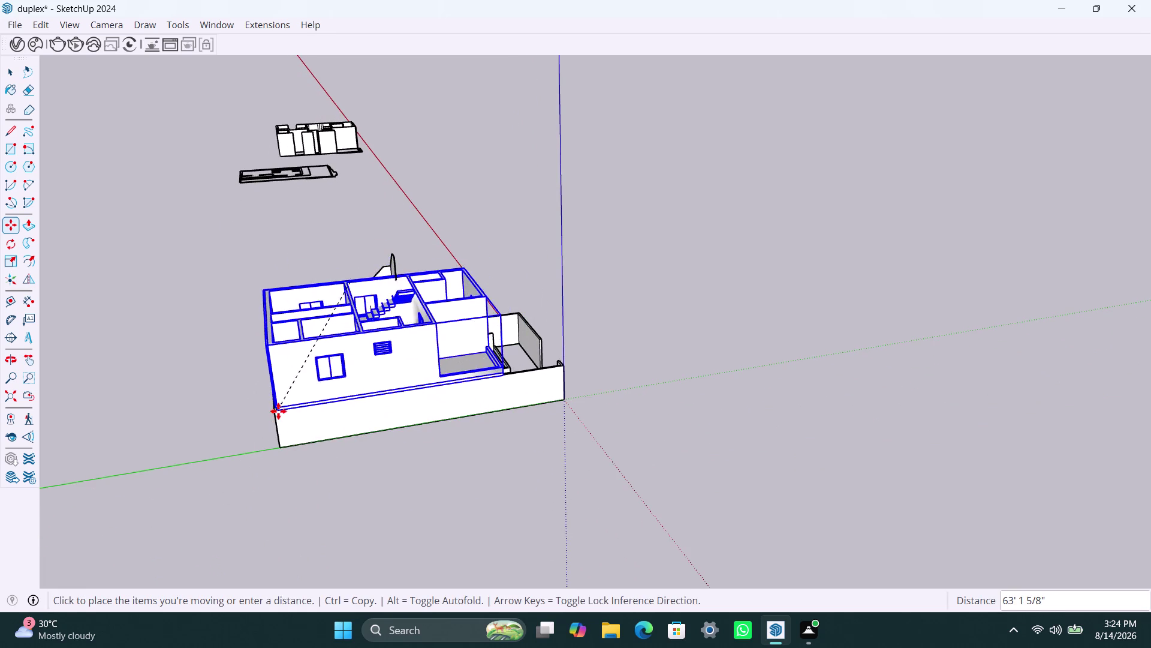
scroll(up, 3)
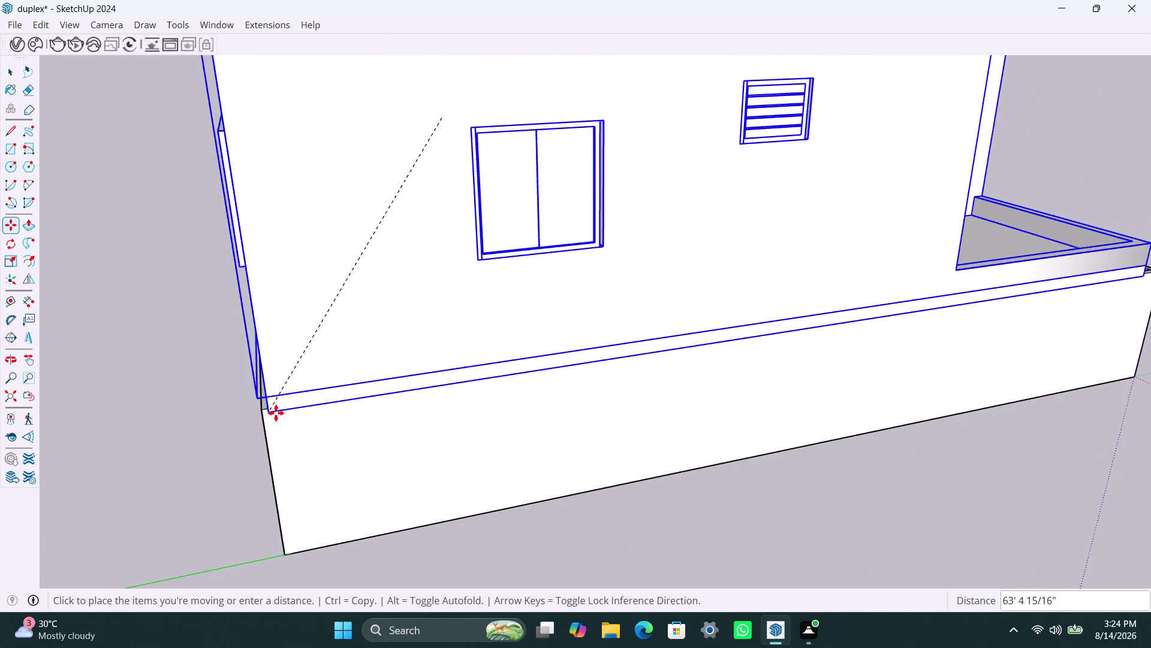
click(261, 410)
scroll(up, 3)
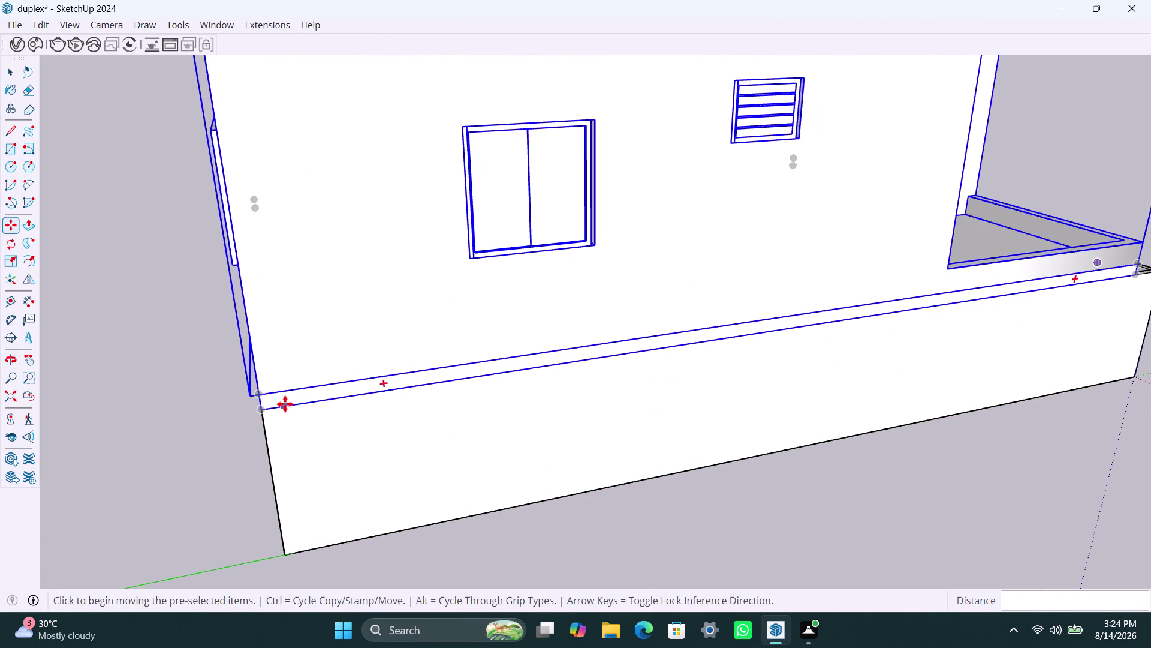
scroll(up, 3)
middle_drag(303, 408, 291, 324)
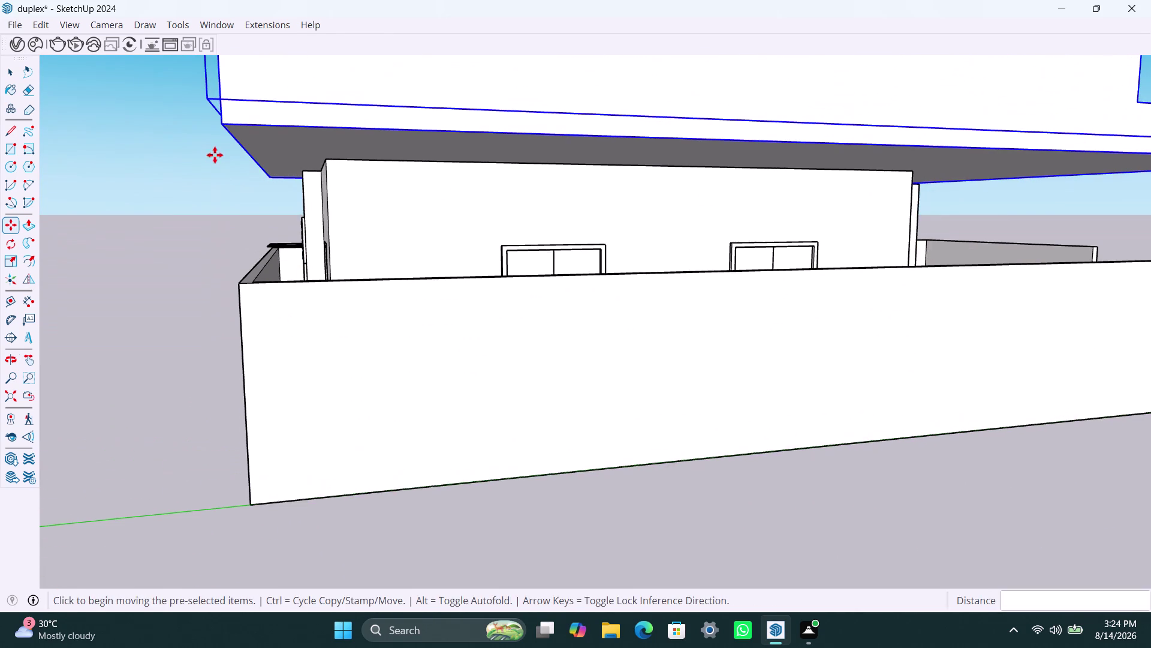
Snap the upper floor's lower corner onto the matching ground-floor wall corner.
click(224, 124)
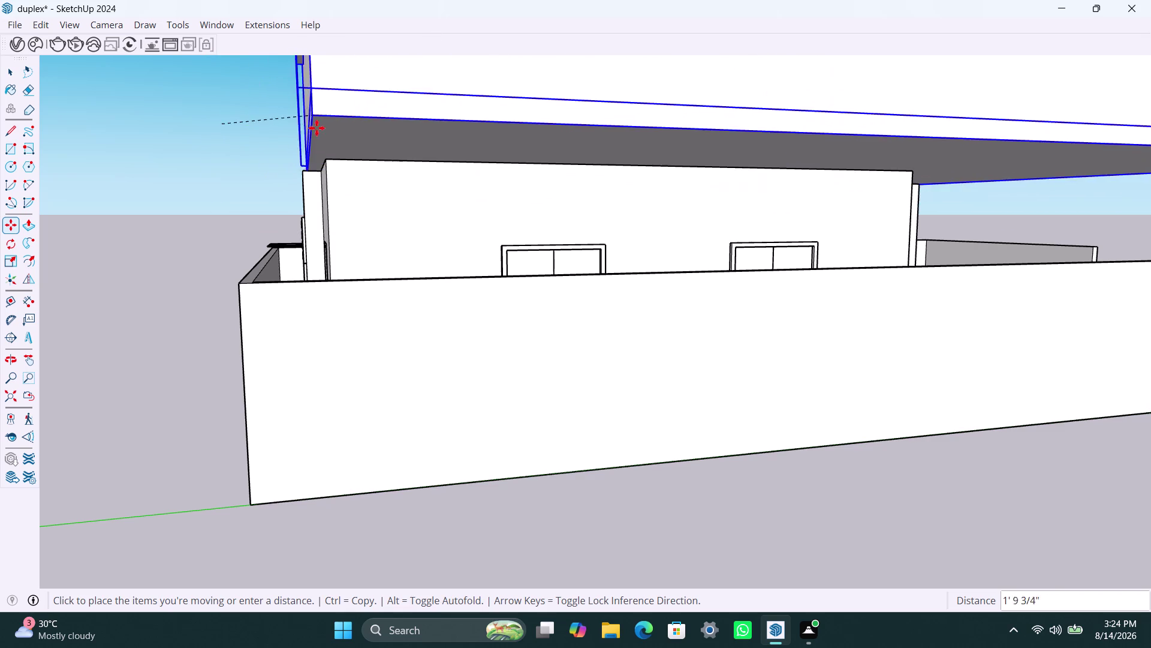
scroll(down, 3)
middle_drag(339, 100, 325, 185)
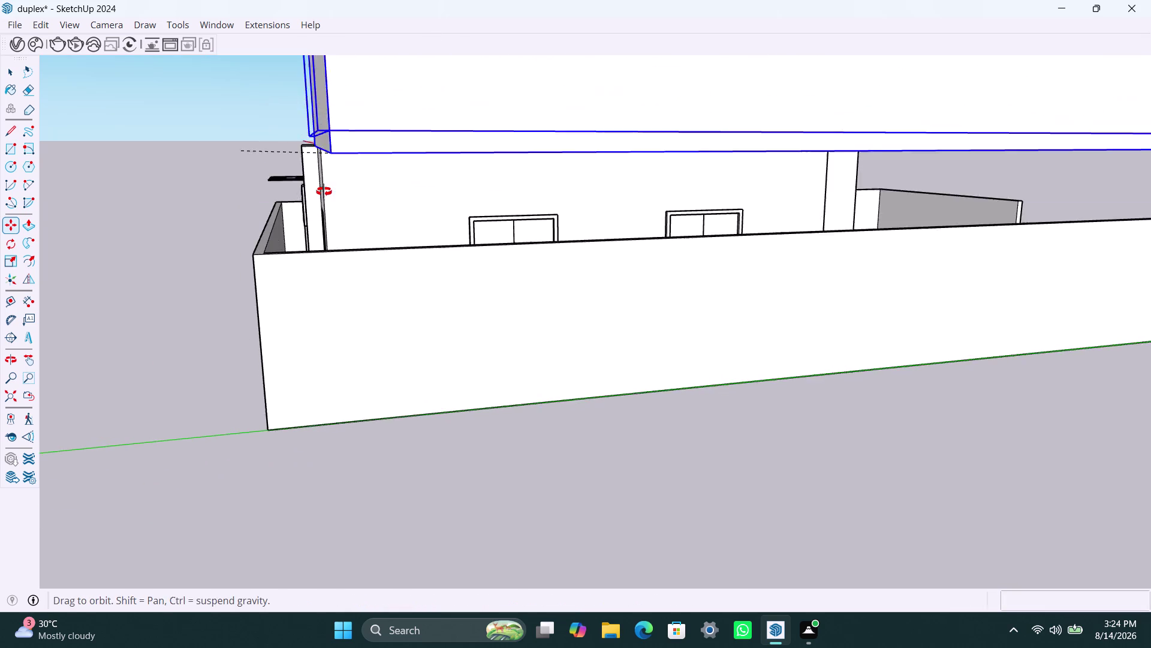
middle_drag(325, 186, 324, 191)
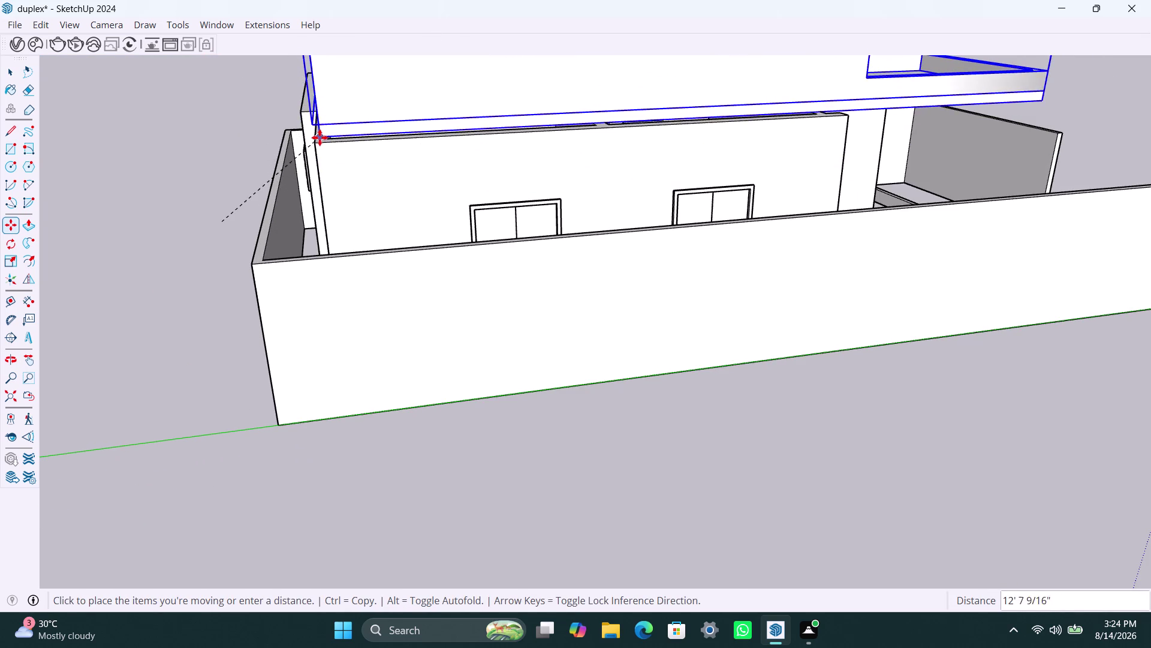
click(319, 140)
key(space)
scroll(down, 3)
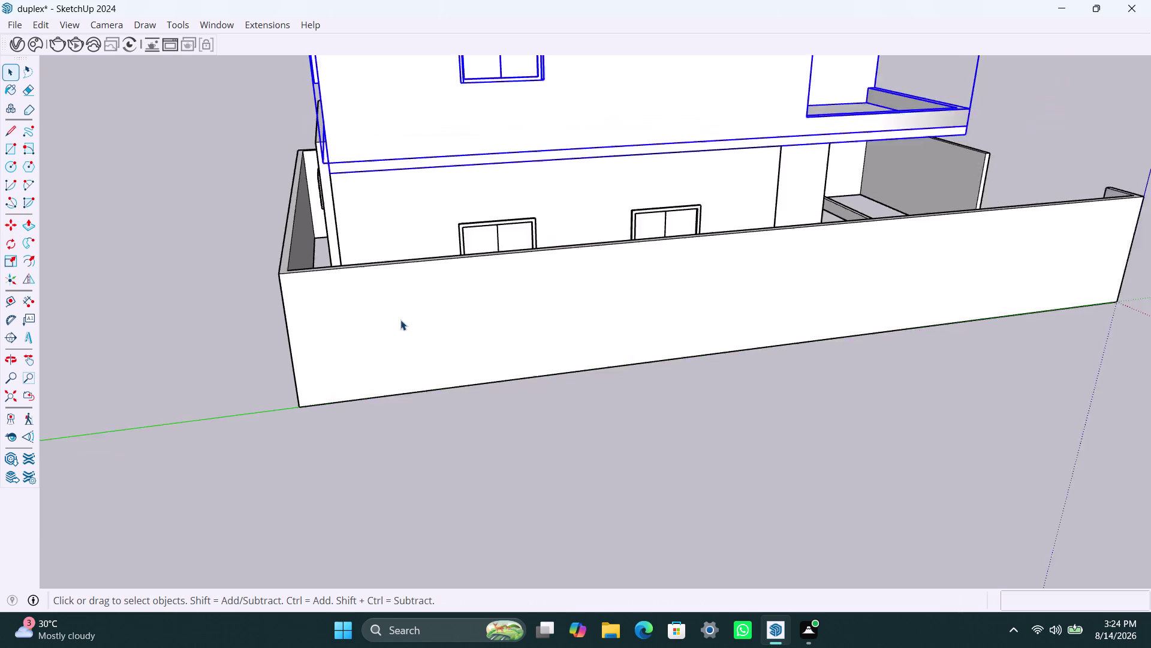
scroll(down, 3)
middle_drag(390, 329, 629, 330)
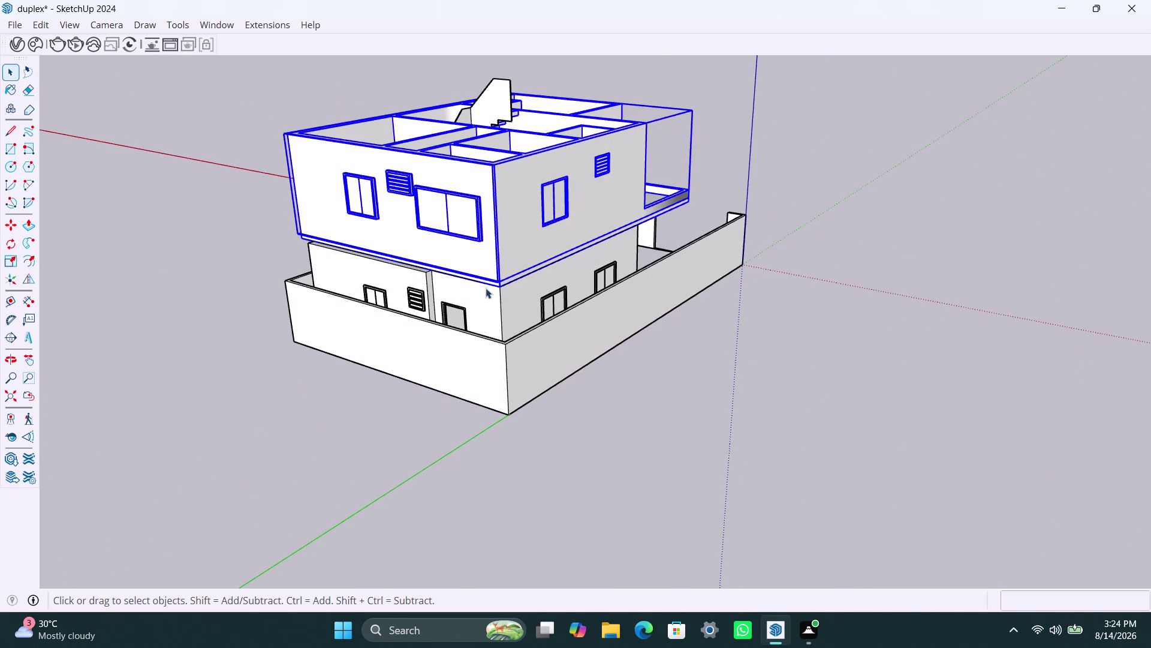
scroll(up, 3)
scroll(up, 3)
middle_drag(478, 279, 561, 219)
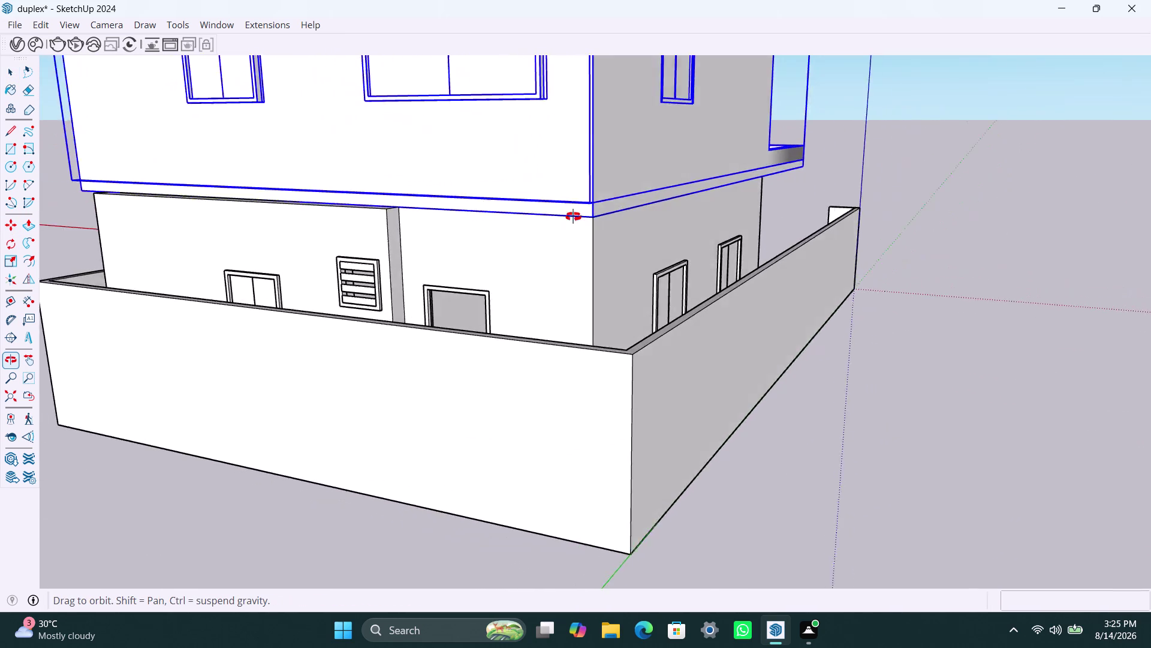
middle_drag(561, 219, 891, 123)
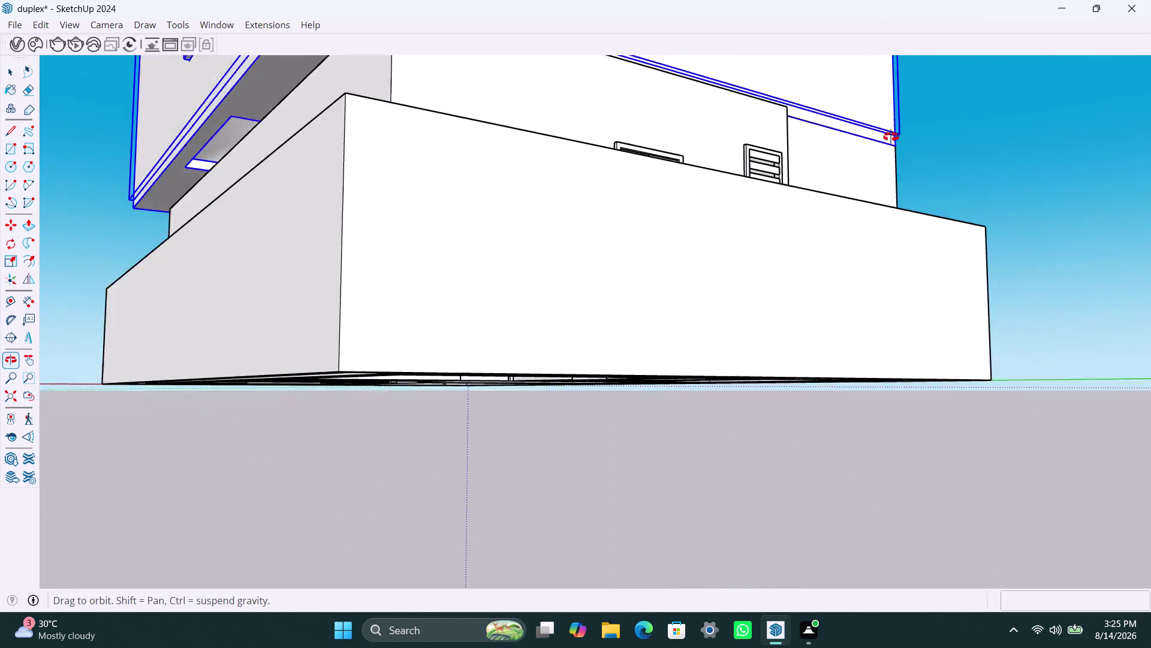
middle_drag(891, 124, 889, 204)
scroll(up, 3)
middle_drag(353, 221, 405, 191)
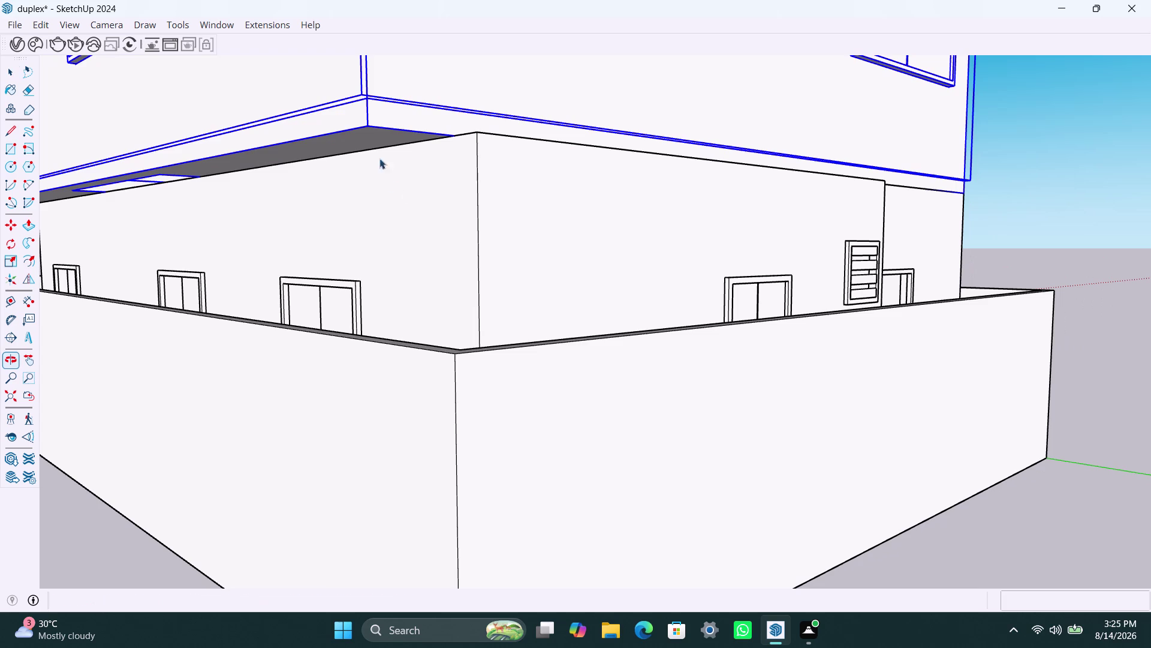
key(m)
click(368, 125)
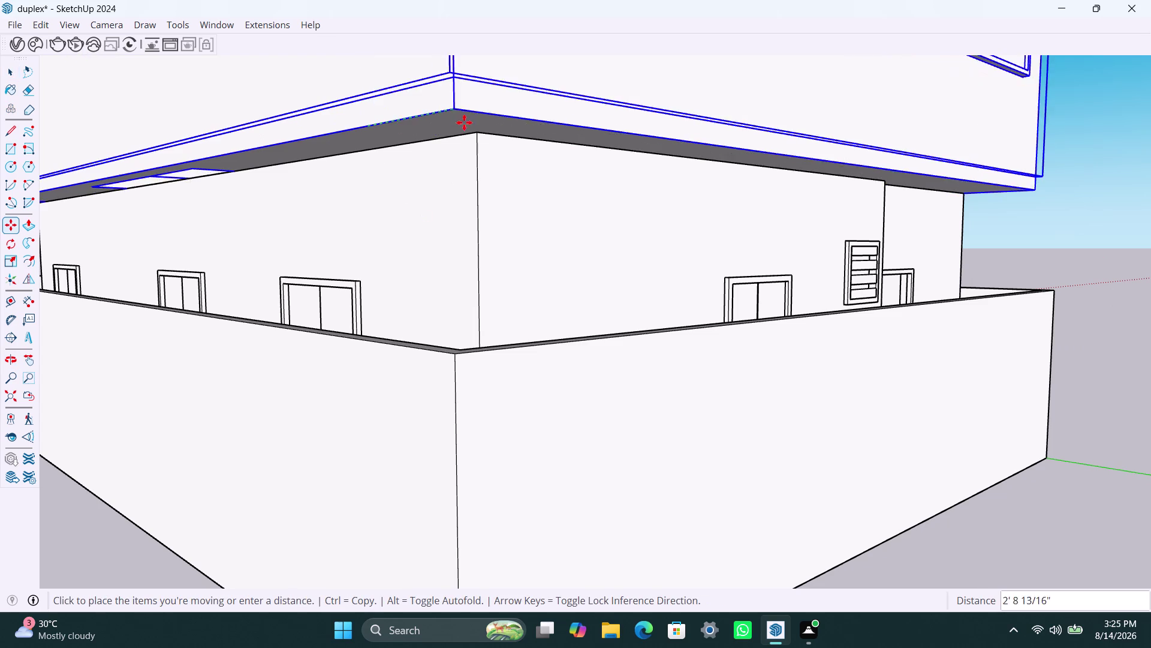
click(476, 130)
key(space)
scroll(down, 3)
middle_drag(770, 226, 552, 221)
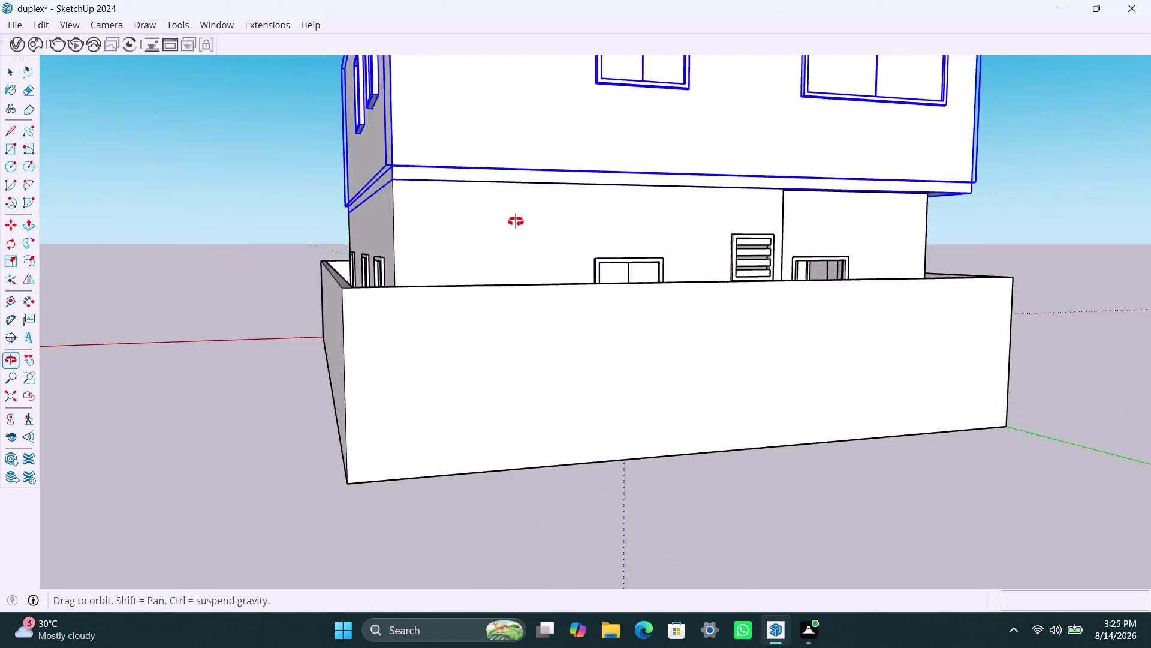
middle_drag(553, 221, 384, 236)
click(1010, 242)
scroll(down, 3)
middle_drag(815, 296, 555, 352)
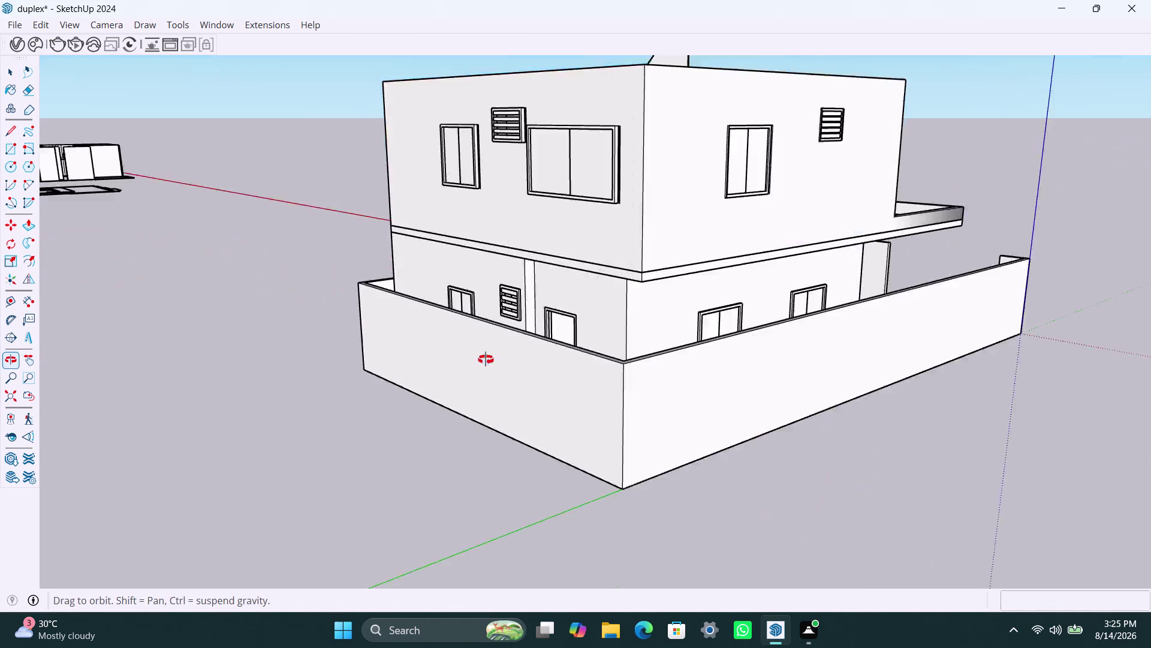
middle_drag(555, 352, 410, 368)
scroll(down, 3)
middle_drag(809, 377, 306, 391)
scroll(up, 3)
middle_drag(867, 263, 688, 361)
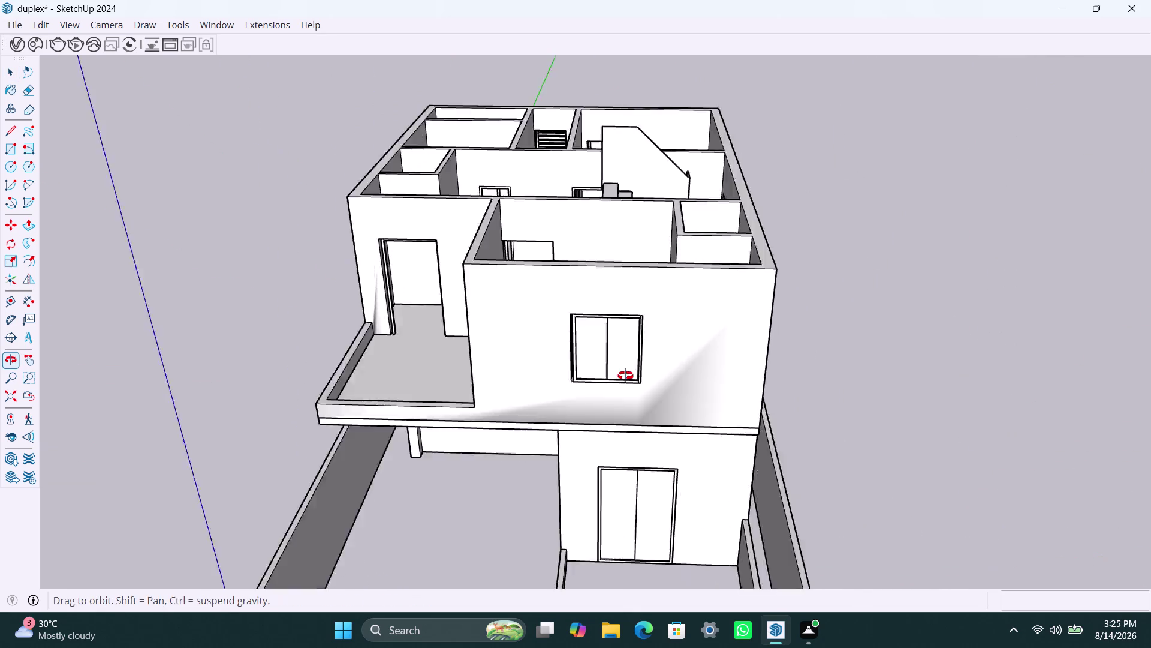
middle_drag(688, 362, 465, 441)
scroll(up, 3)
middle_drag(660, 411, 439, 549)
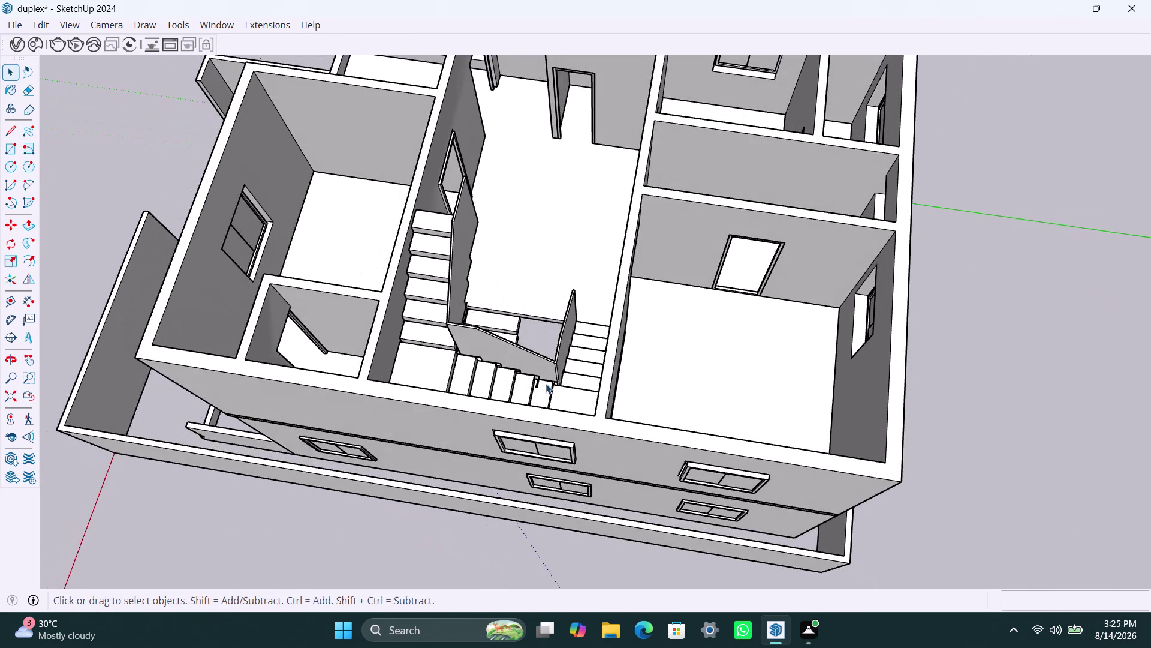
scroll(down, 3)
middle_drag(565, 246, 631, 362)
scroll(up, 3)
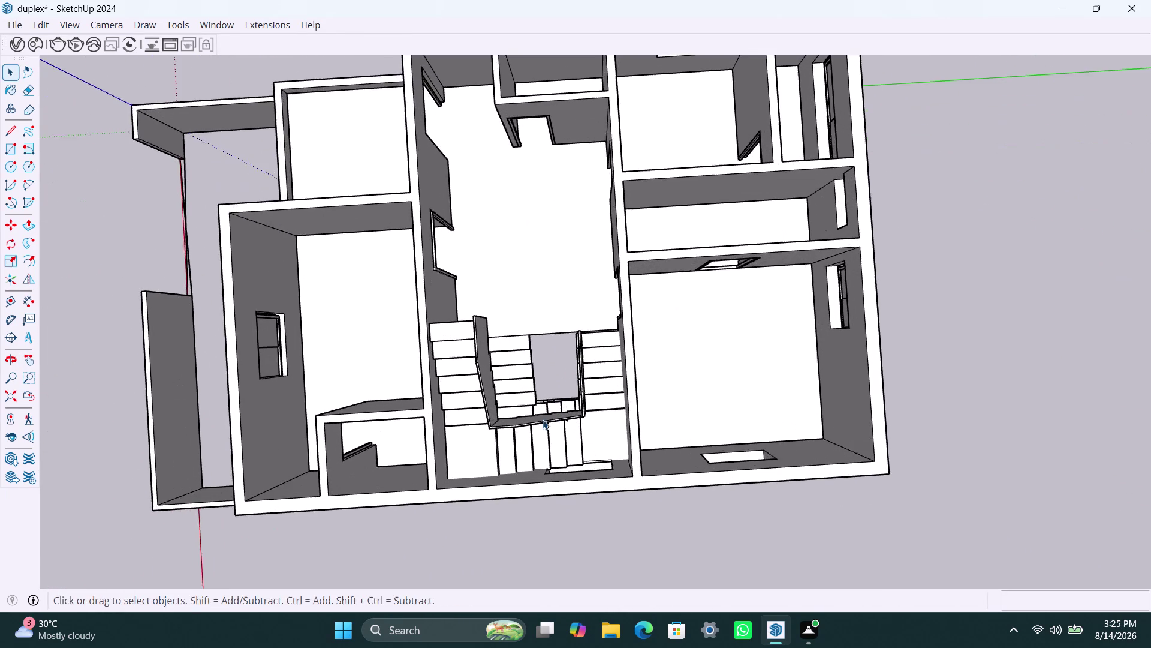
middle_drag(543, 420, 539, 329)
scroll(down, 3)
middle_drag(528, 320, 545, 189)
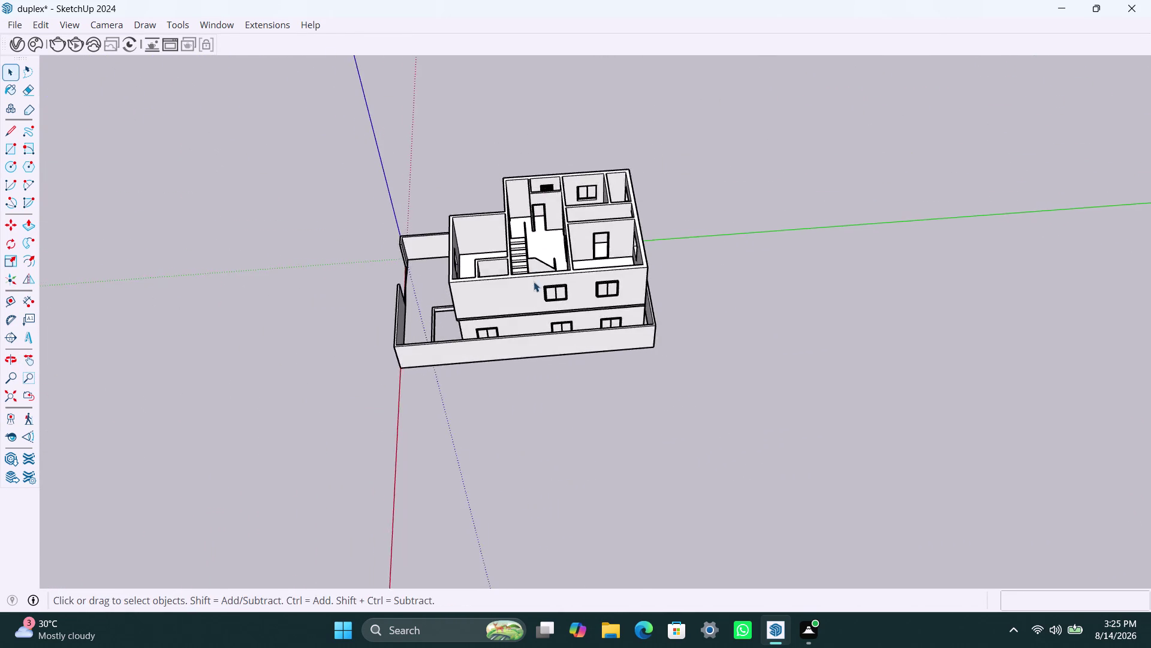
scroll(up, 3)
middle_drag(510, 322, 530, 252)
Copy the mid-level slab 11' up onto the second storey as the roof slab.
scroll(up, 3)
click(440, 324)
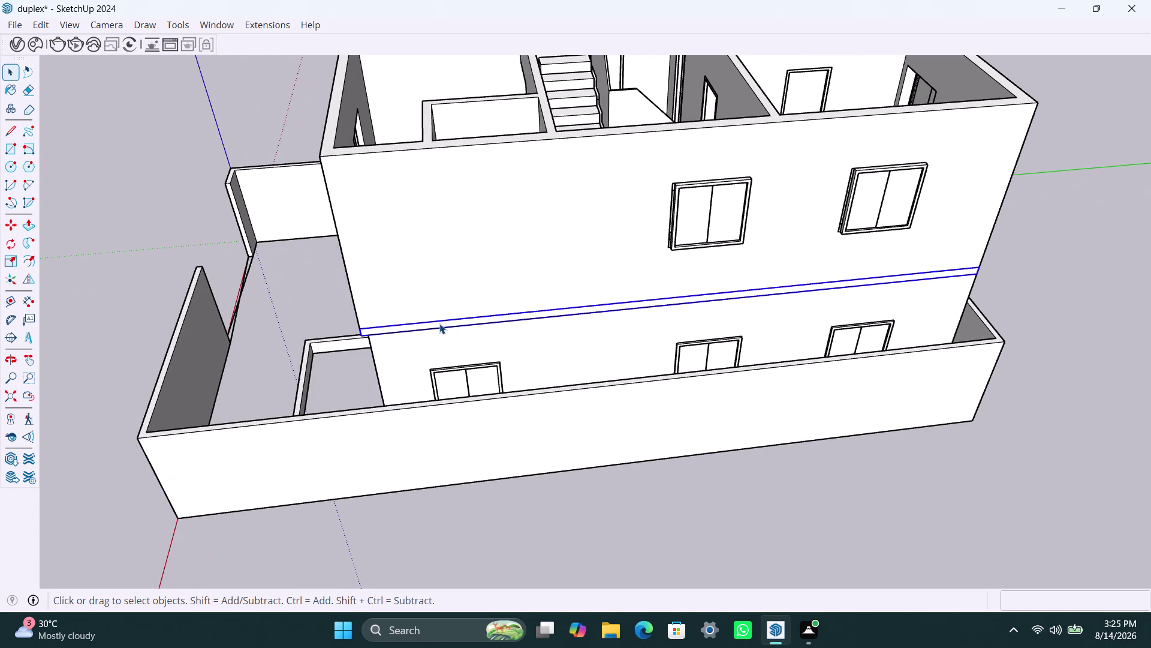
key(m)
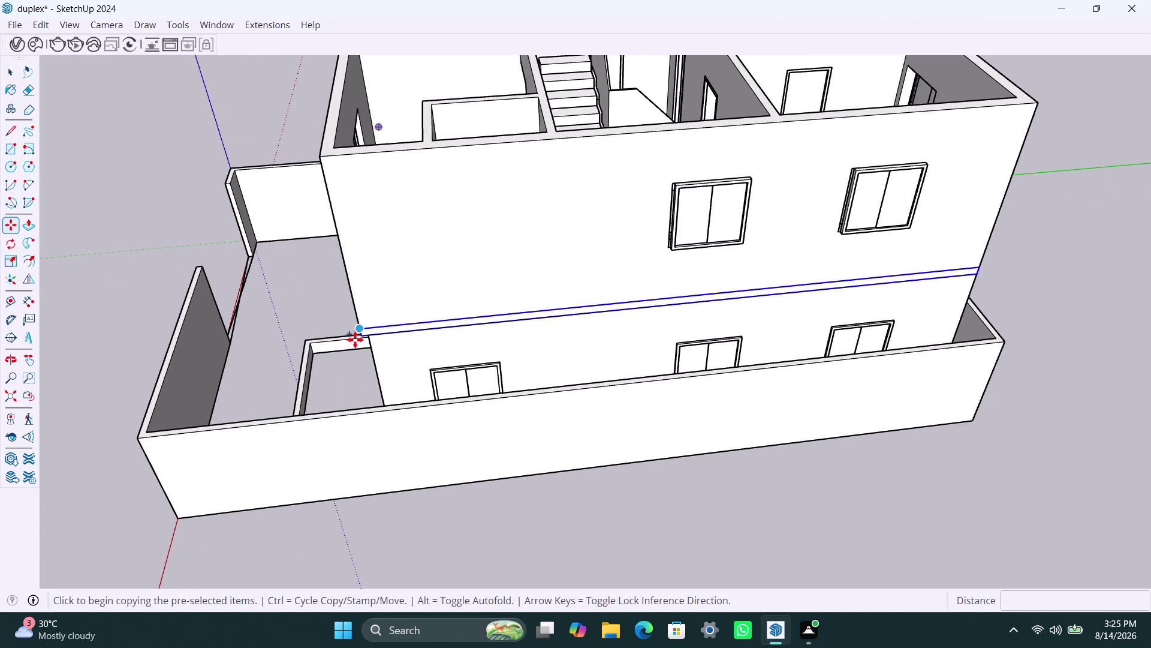
click(362, 340)
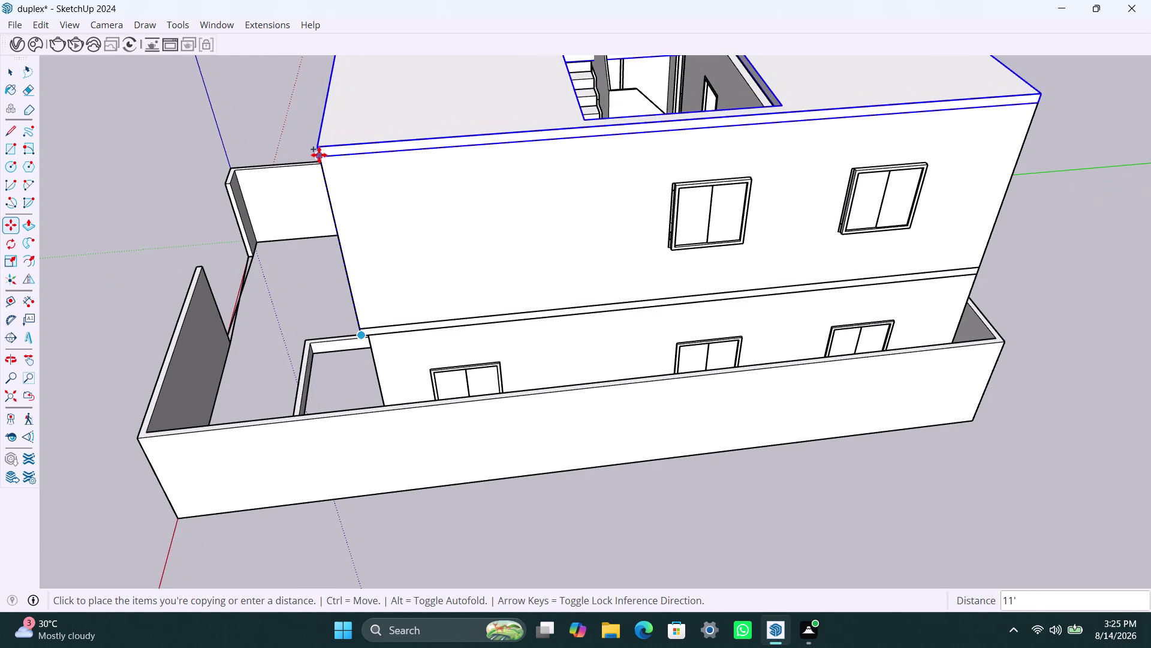
click(319, 154)
Orbit over the roof slab to inspect the stair opening, stair walls and stairwell.
key(space)
scroll(down, 3)
middle_drag(814, 243, 713, 277)
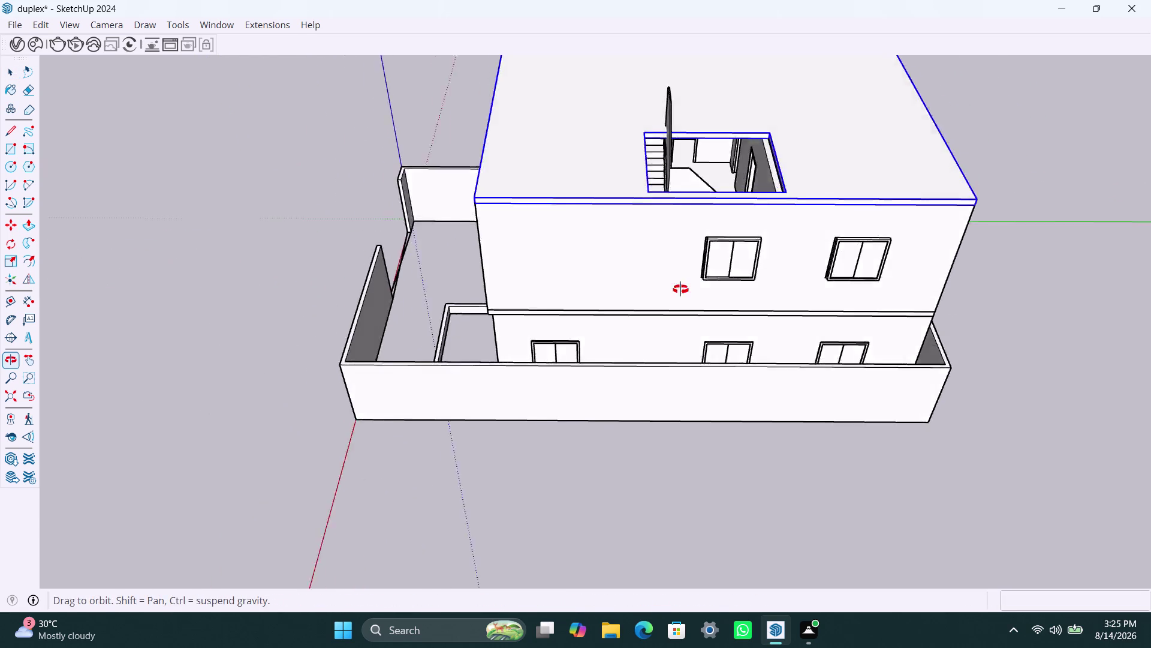
middle_drag(713, 278, 657, 297)
scroll(up, 3)
middle_drag(1024, 280, 751, 305)
scroll(up, 3)
scroll(up, 3)
scroll(down, 3)
middle_drag(620, 140, 746, 172)
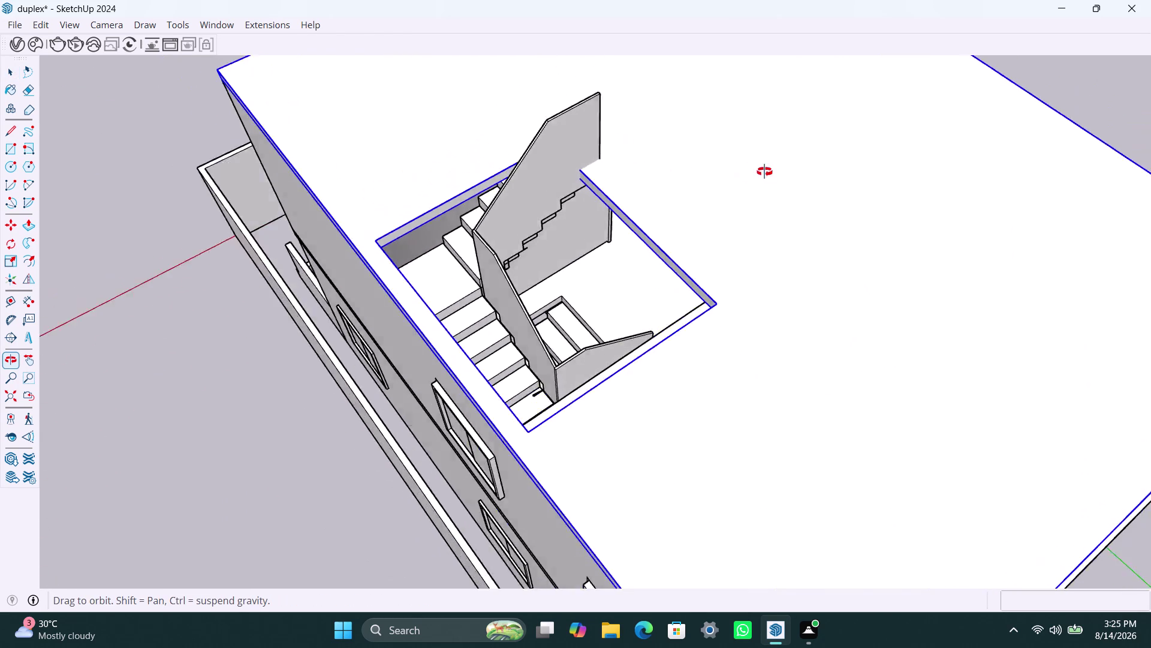
middle_drag(746, 171, 956, 138)
scroll(down, 3)
middle_drag(592, 190, 677, 209)
scroll(up, 3)
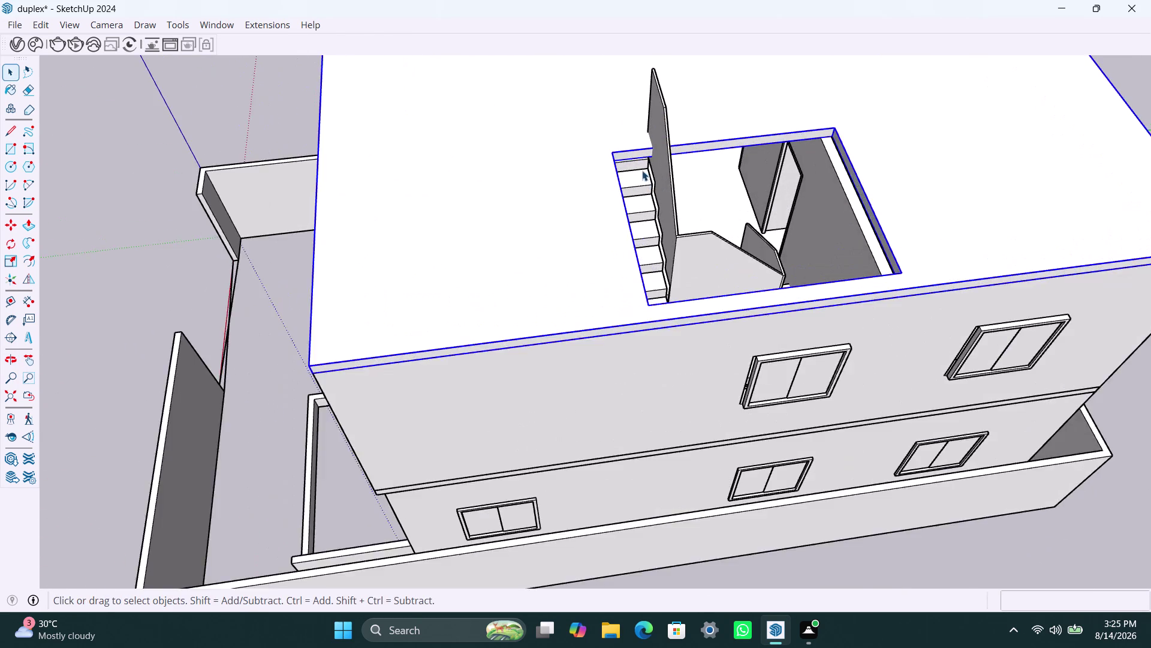
scroll(up, 3)
middle_drag(618, 172, 717, 193)
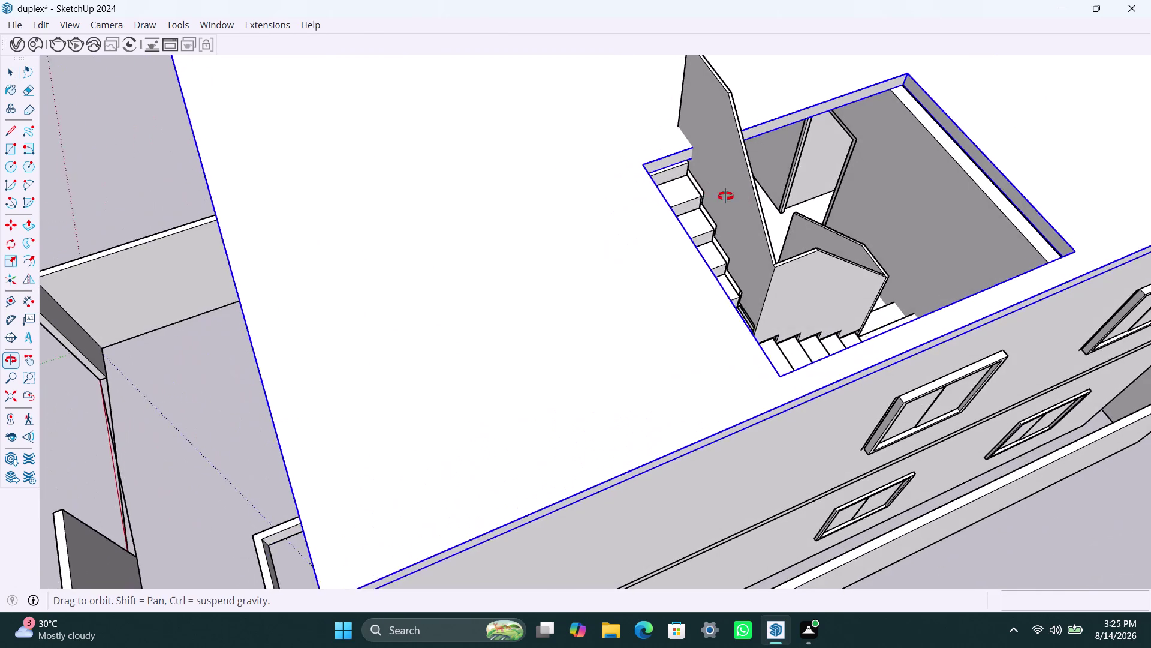
middle_drag(717, 194, 887, 232)
scroll(up, 3)
scroll(down, 3)
middle_drag(647, 233, 997, 285)
scroll(up, 3)
middle_drag(645, 186, 916, 238)
scroll(up, 3)
middle_drag(561, 180, 723, 199)
scroll(down, 3)
middle_drag(498, 205, 499, 308)
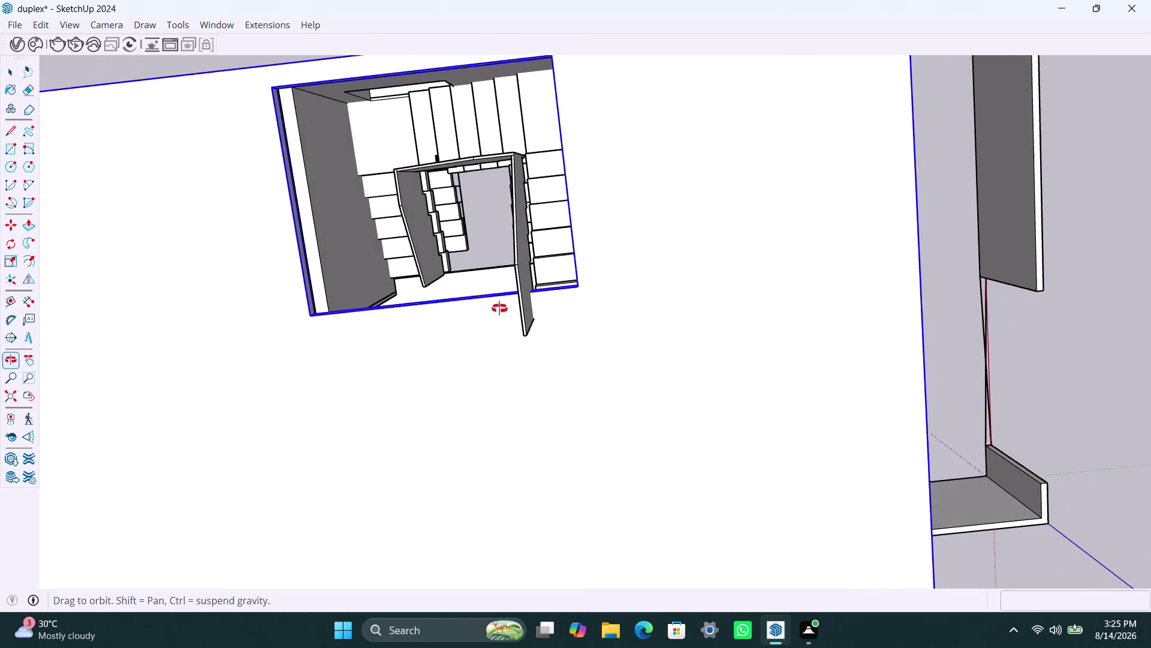
middle_drag(499, 308, 603, 291)
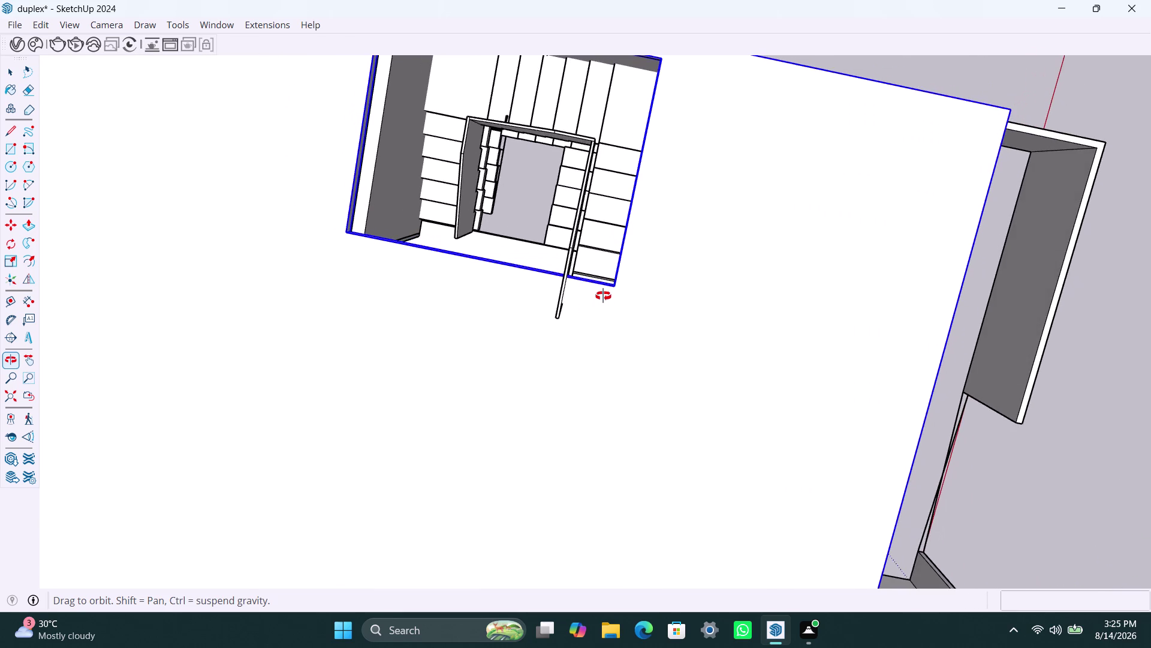
middle_drag(603, 291, 611, 234)
scroll(up, 3)
Inside the stair wall group, push/pull the wall's narrow end face to extend it.
click(574, 194)
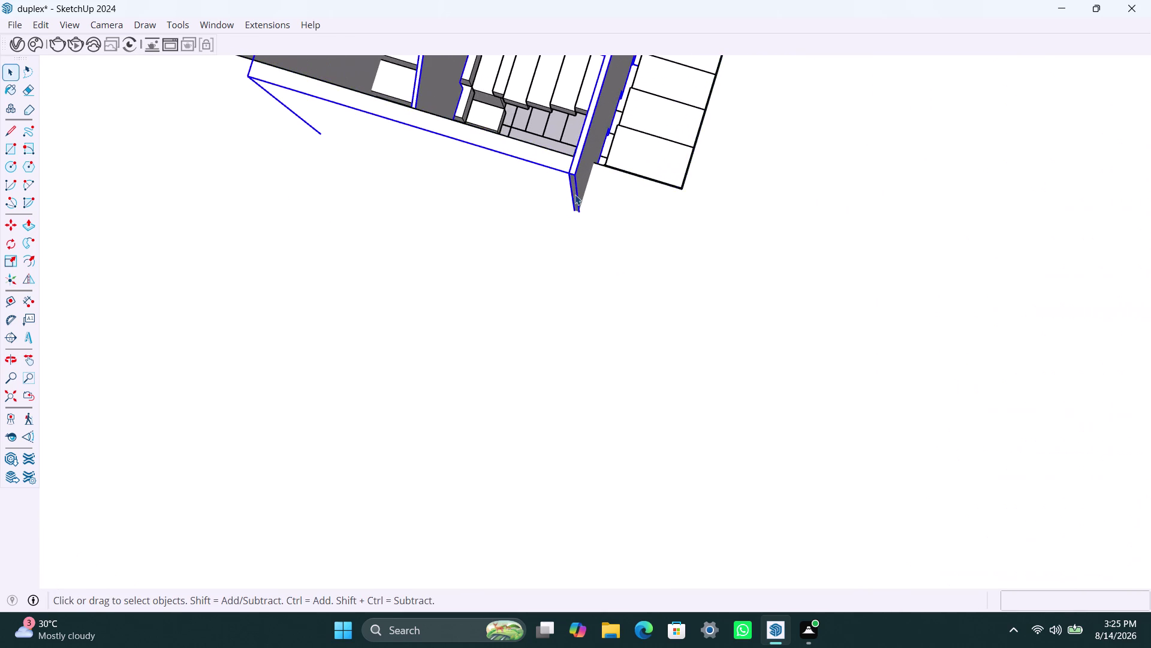
double_click(576, 194)
click(576, 194)
scroll(up, 3)
click(574, 196)
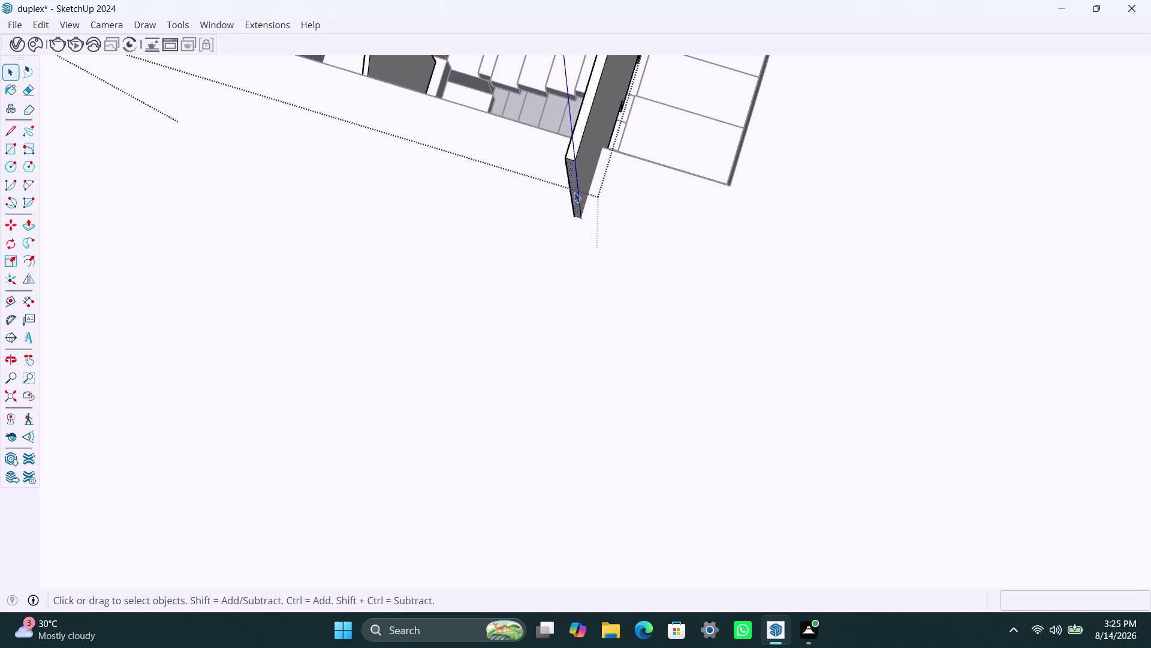
key(p)
click(574, 192)
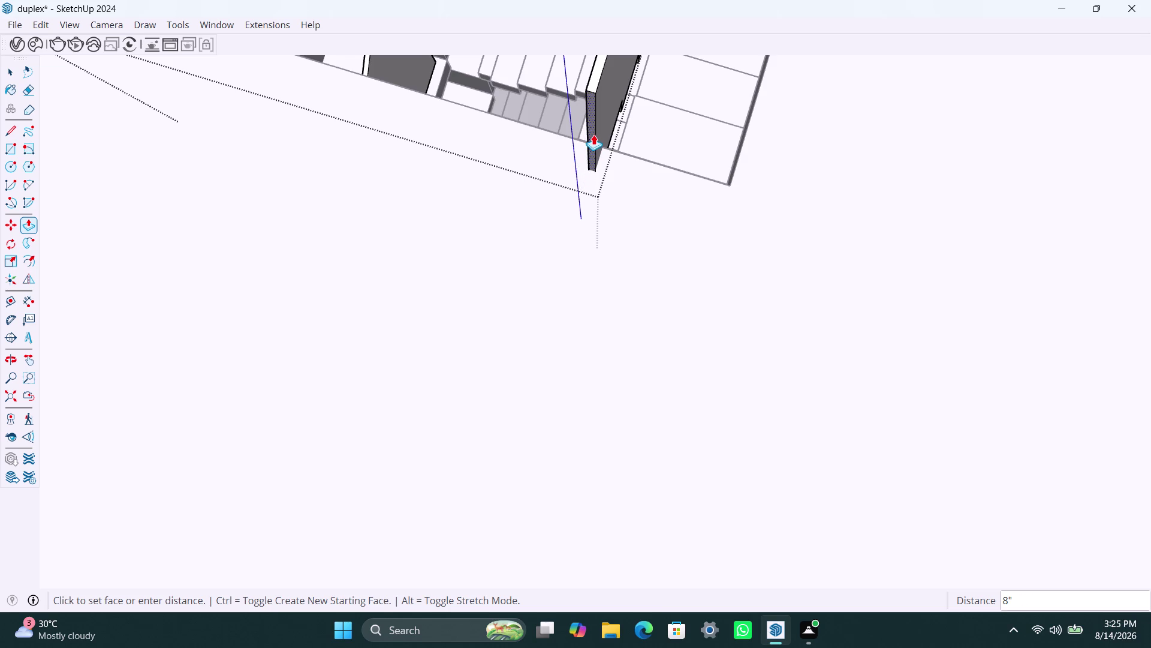
click(594, 133)
key(space)
Extend another thin edge face of the stair wall slightly with Push/Pull.
scroll(down, 3)
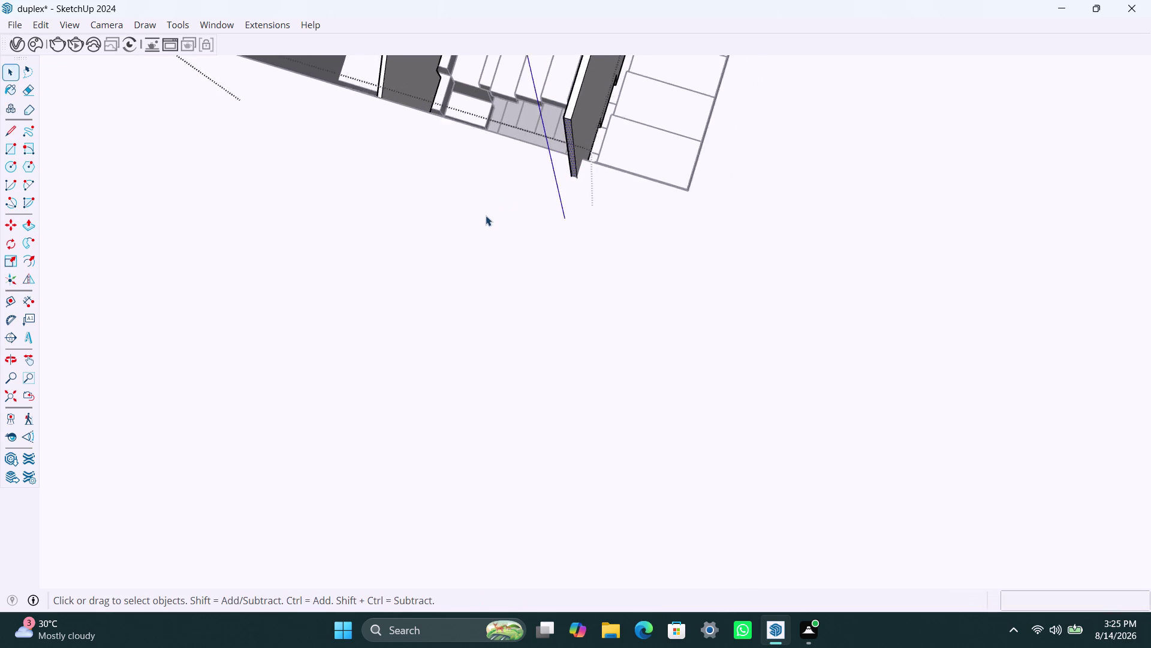
middle_drag(485, 217, 885, 256)
scroll(up, 3)
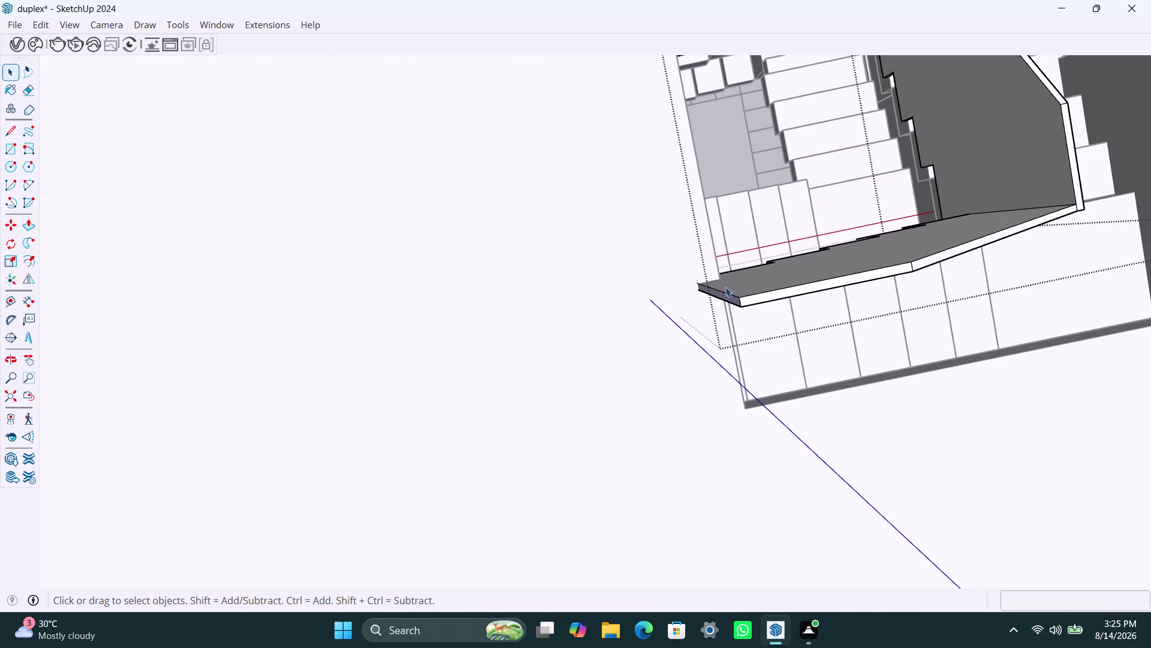
scroll(up, 3)
scroll(up, 3)
click(721, 296)
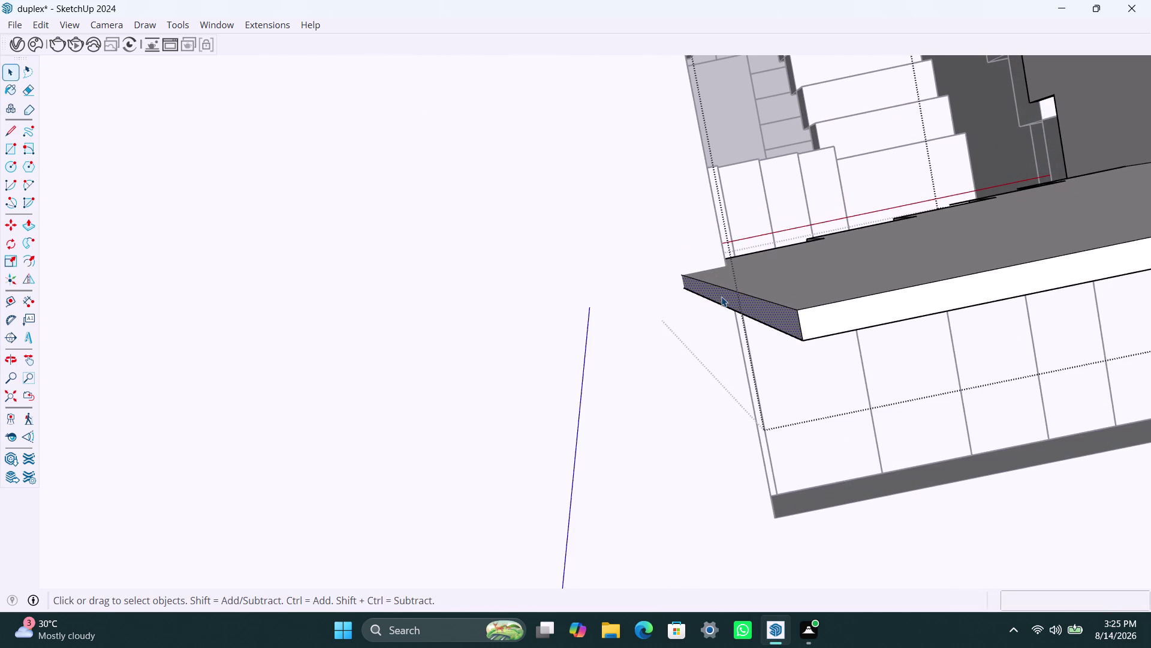
key(p)
click(721, 296)
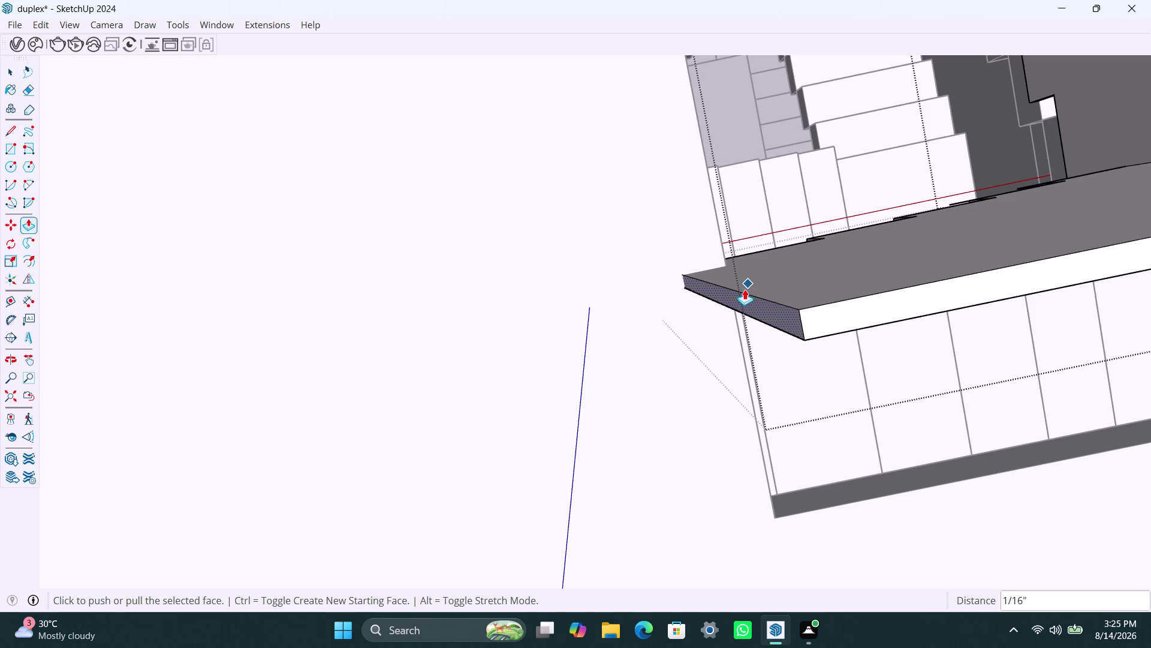
click(735, 294)
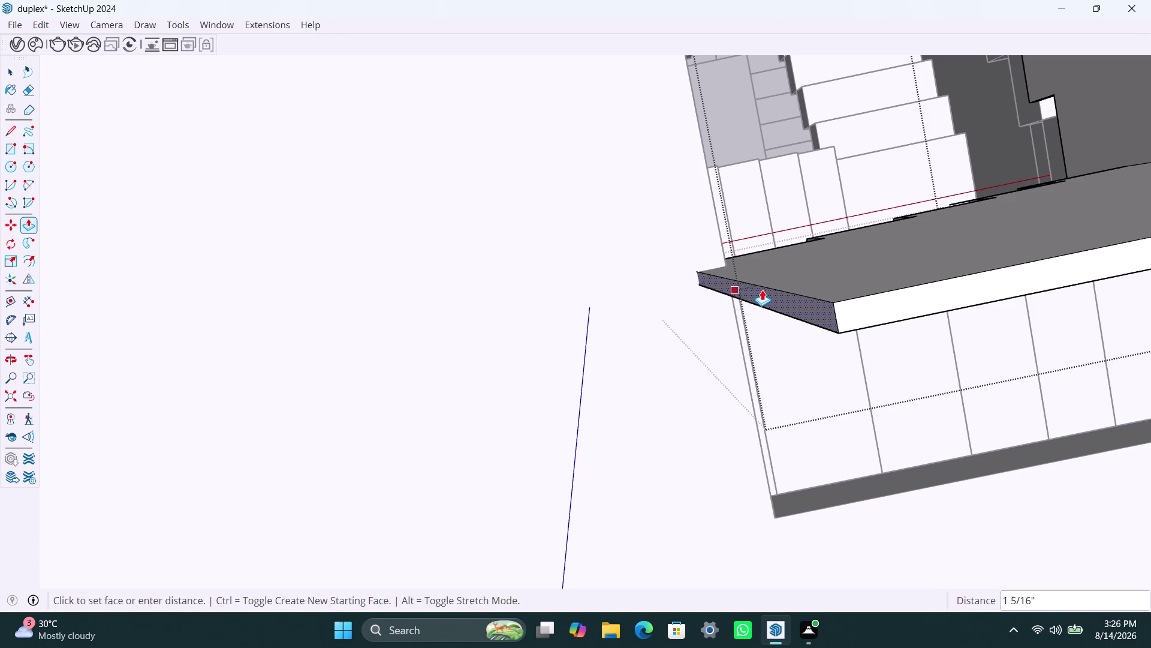
key(space)
Push/pull a second narrow face, then select the long face beside the stairs.
double_click(714, 295)
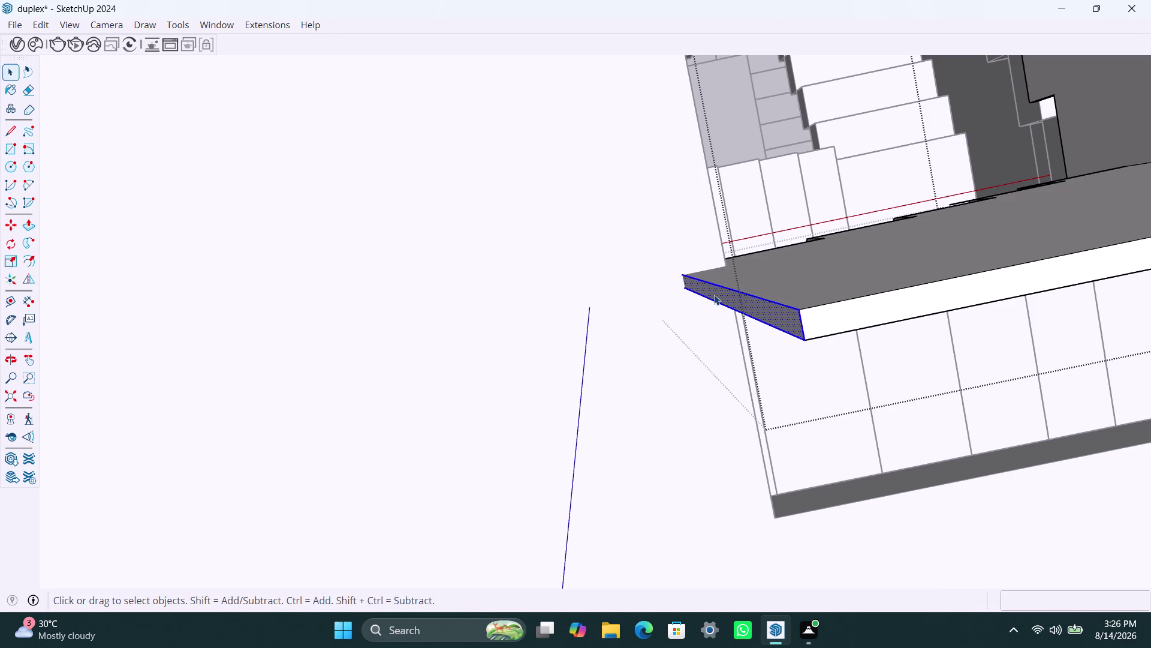
key(p)
click(714, 294)
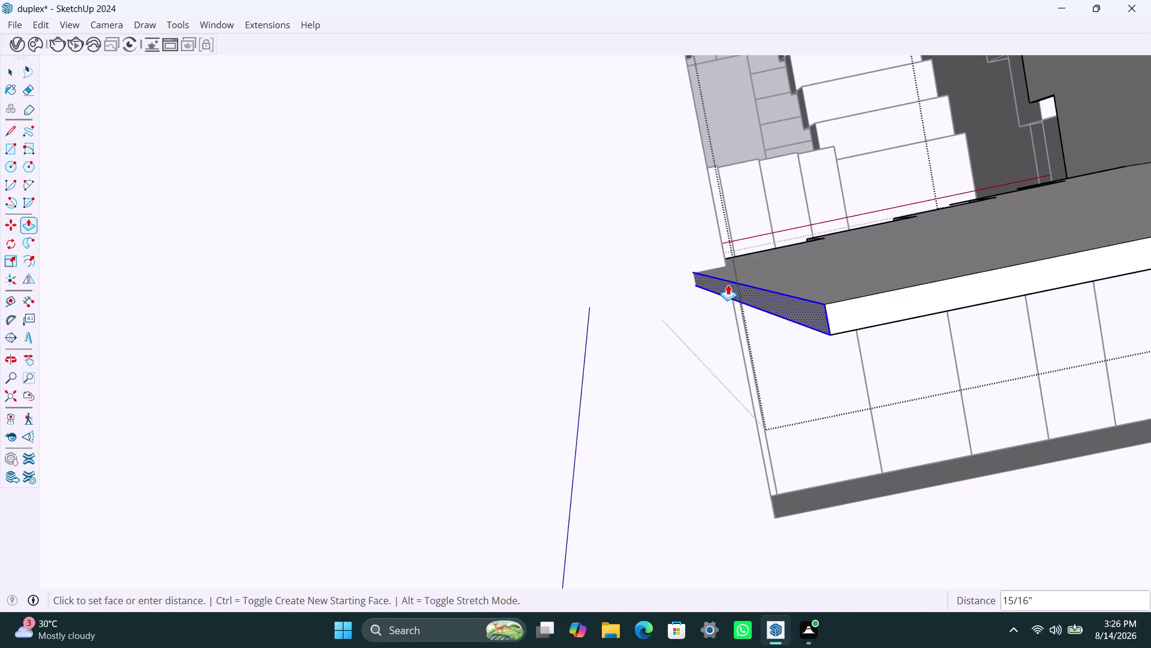
key(space)
click(732, 282)
scroll(down, 3)
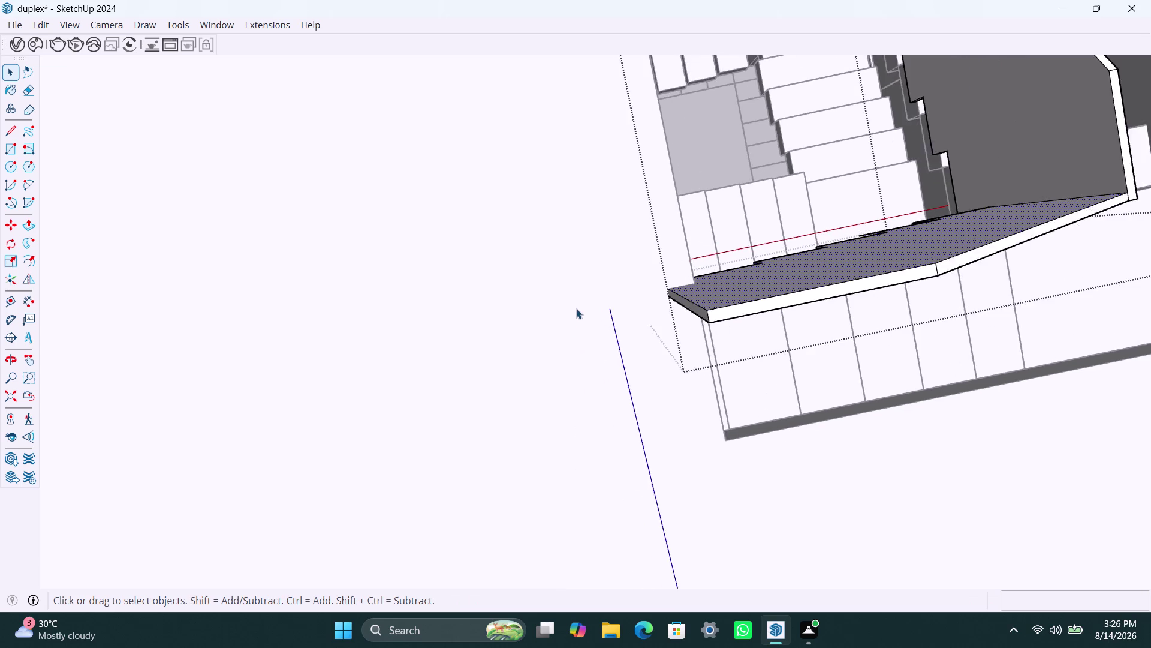
scroll(down, 3)
Bring the stair wall's end into view and push/pull its end face.
middle_drag(573, 323, 610, 202)
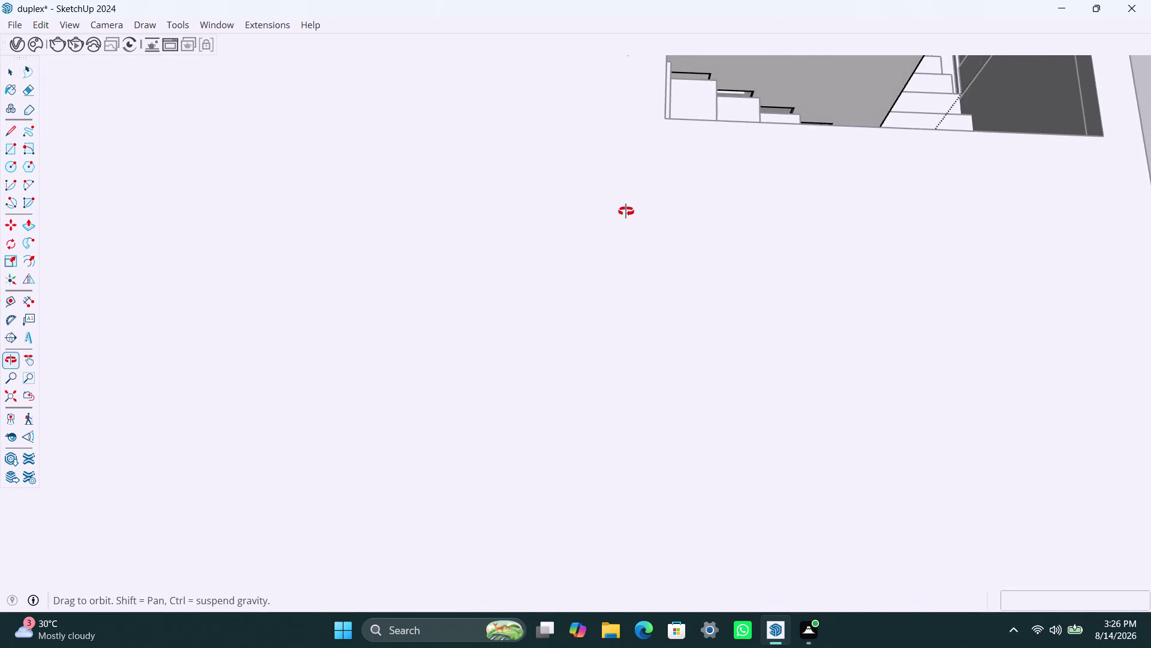
middle_drag(609, 202, 710, 244)
scroll(down, 3)
middle_drag(519, 240, 877, 210)
scroll(up, 3)
middle_drag(521, 219, 723, 362)
scroll(up, 3)
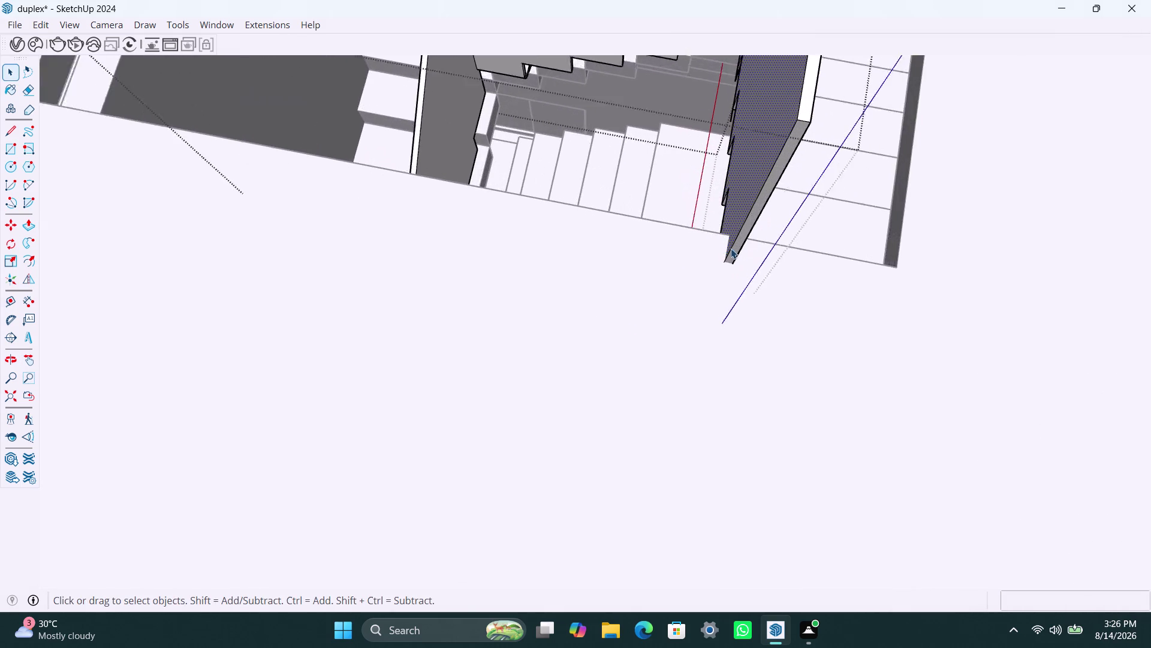
scroll(up, 3)
click(744, 237)
key(p)
click(744, 237)
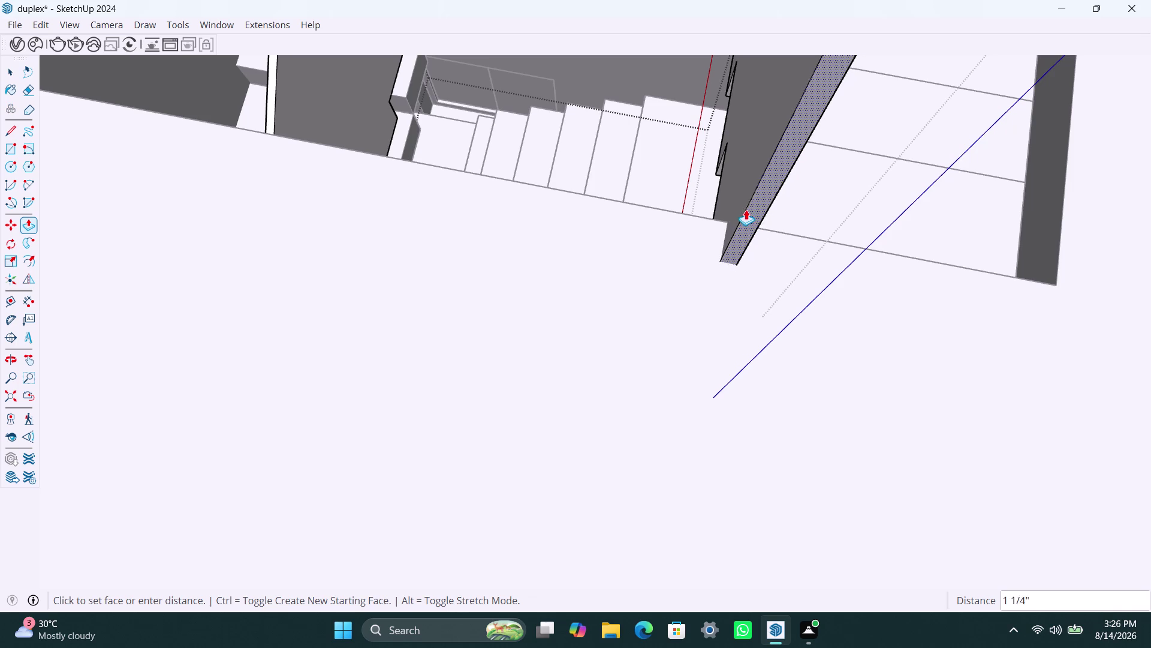
click(748, 201)
key(space)
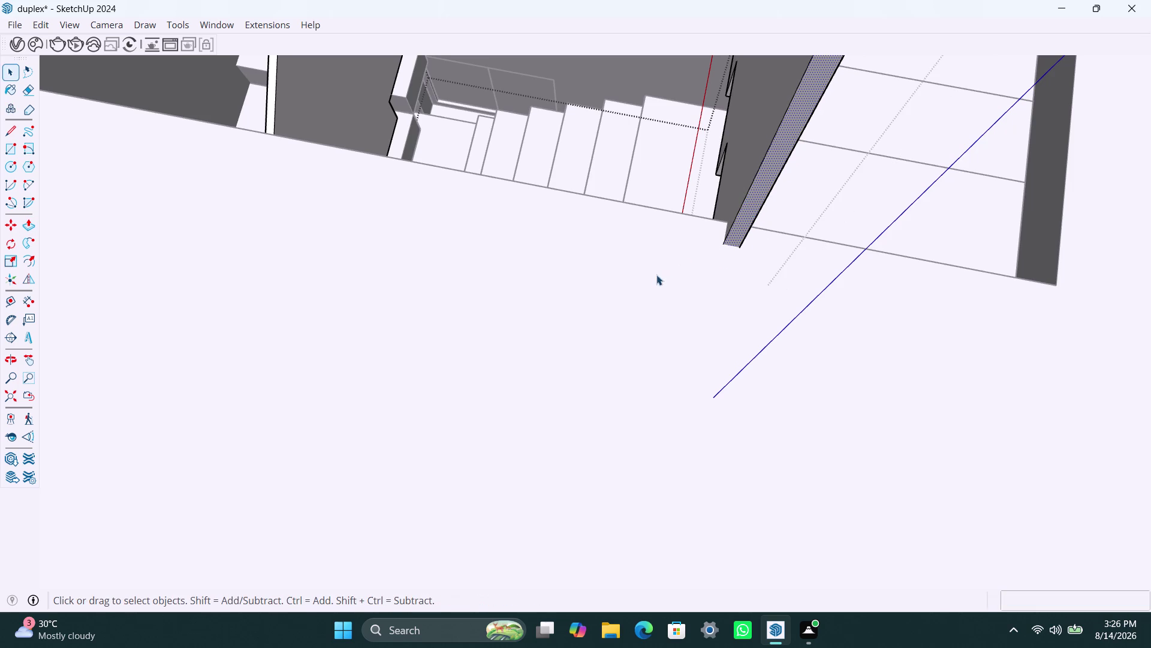
scroll(down, 3)
Copy the thin hatched wall face a short distance along the stair opening.
middle_drag(646, 304, 866, 341)
scroll(up, 3)
click(644, 174)
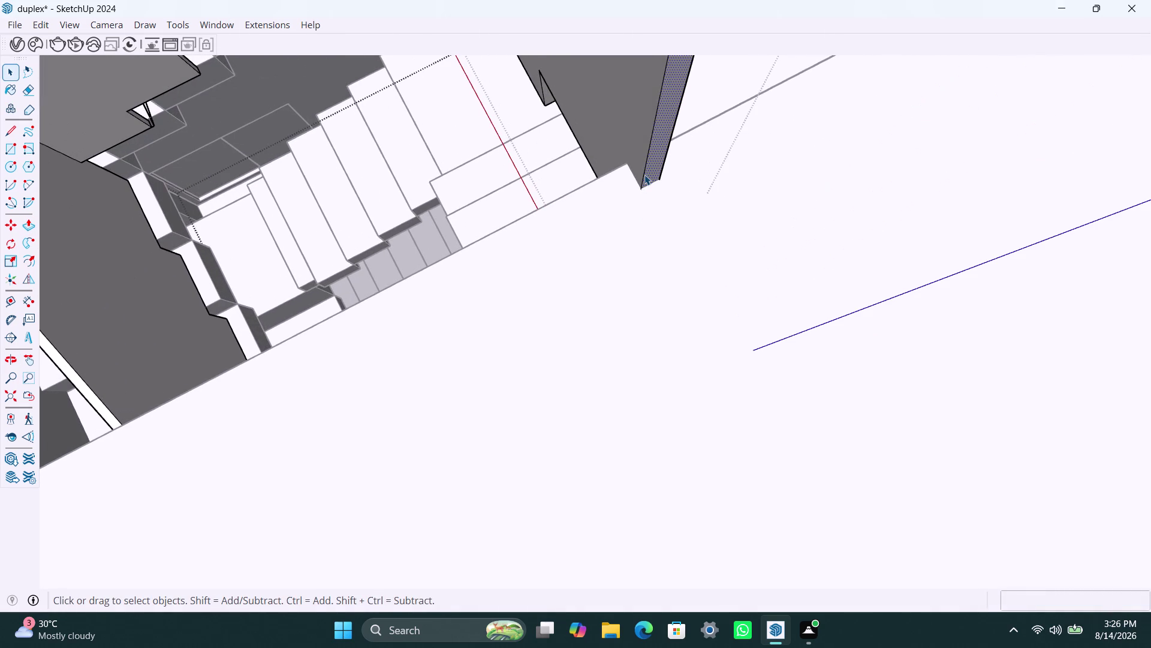
key(m)
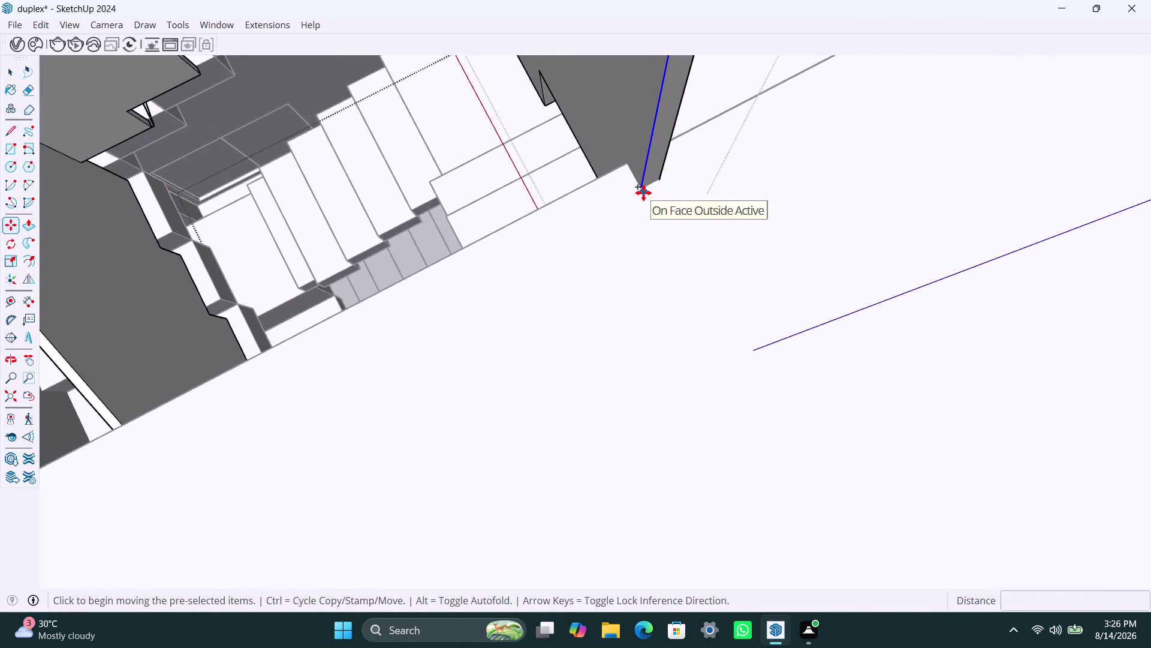
click(643, 193)
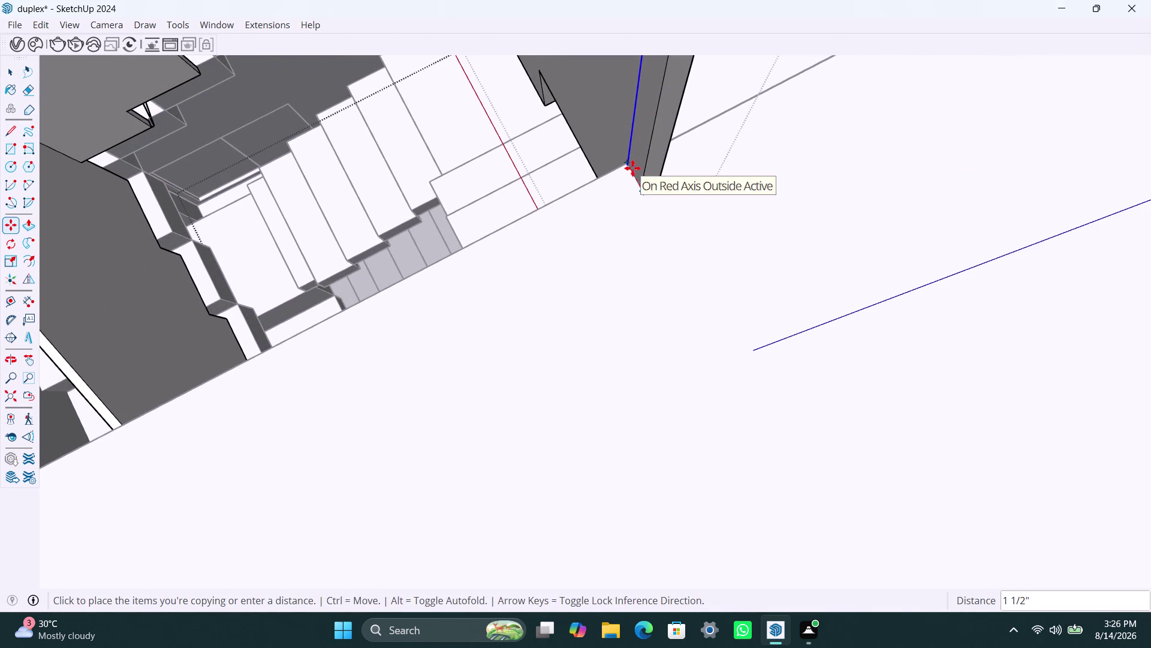
click(632, 168)
key(space)
Begin extruding the copied strip with Push/Pull, then cancel the extrusion.
click(637, 164)
key(p)
click(637, 165)
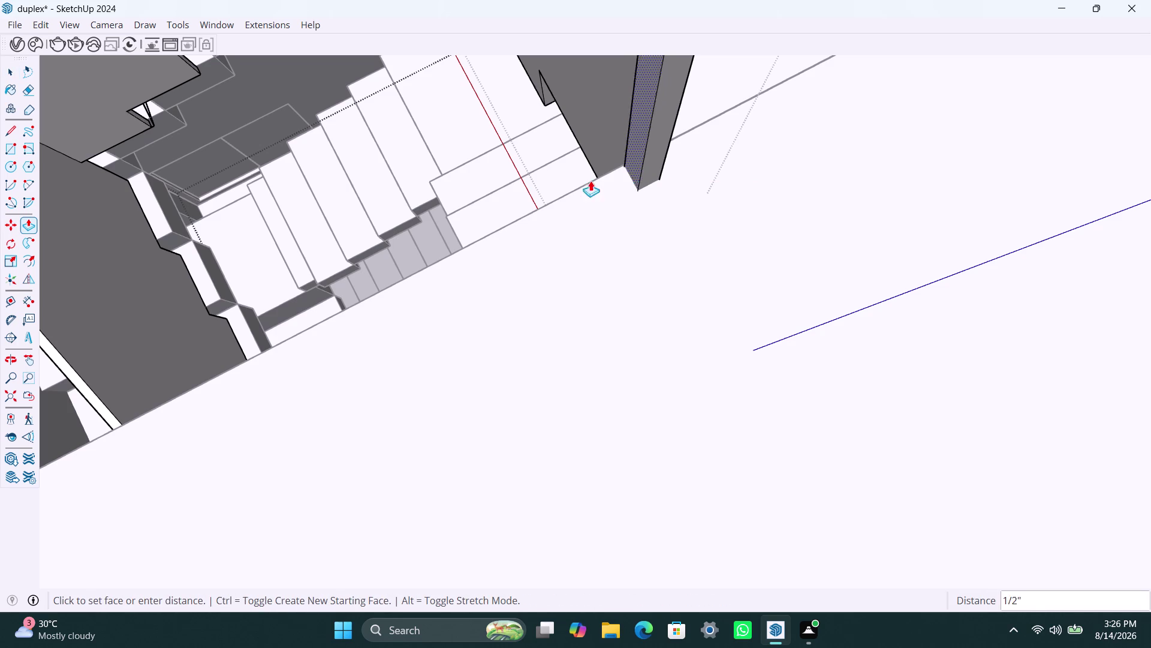
scroll(down, 3)
scroll(down, 3)
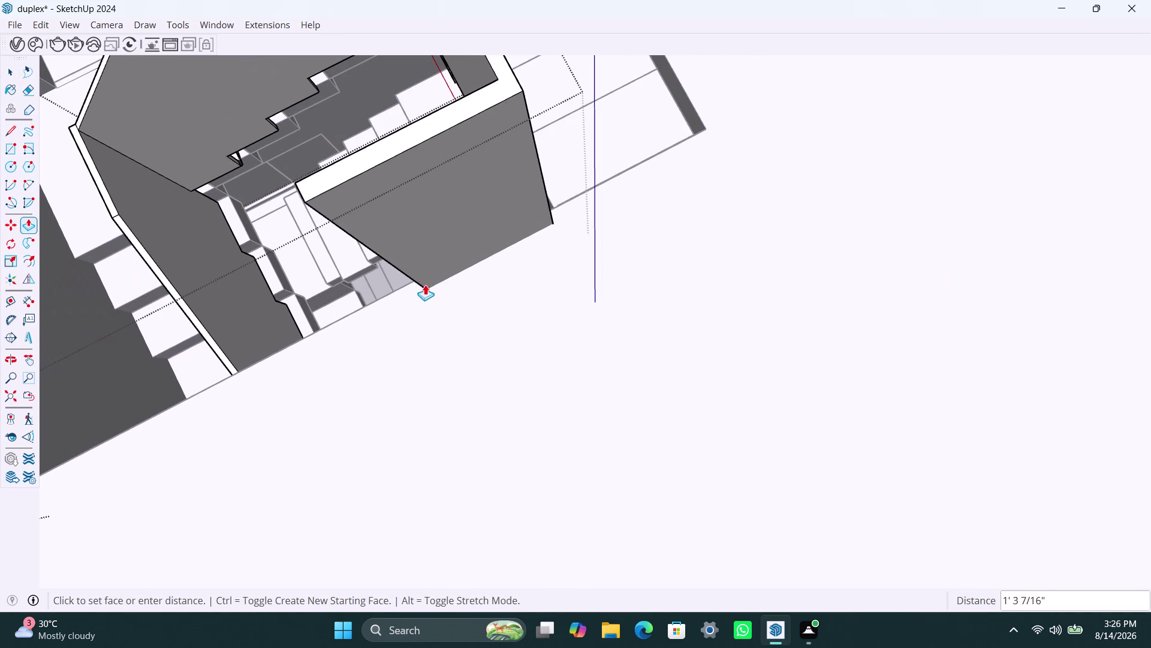
key(Escape)
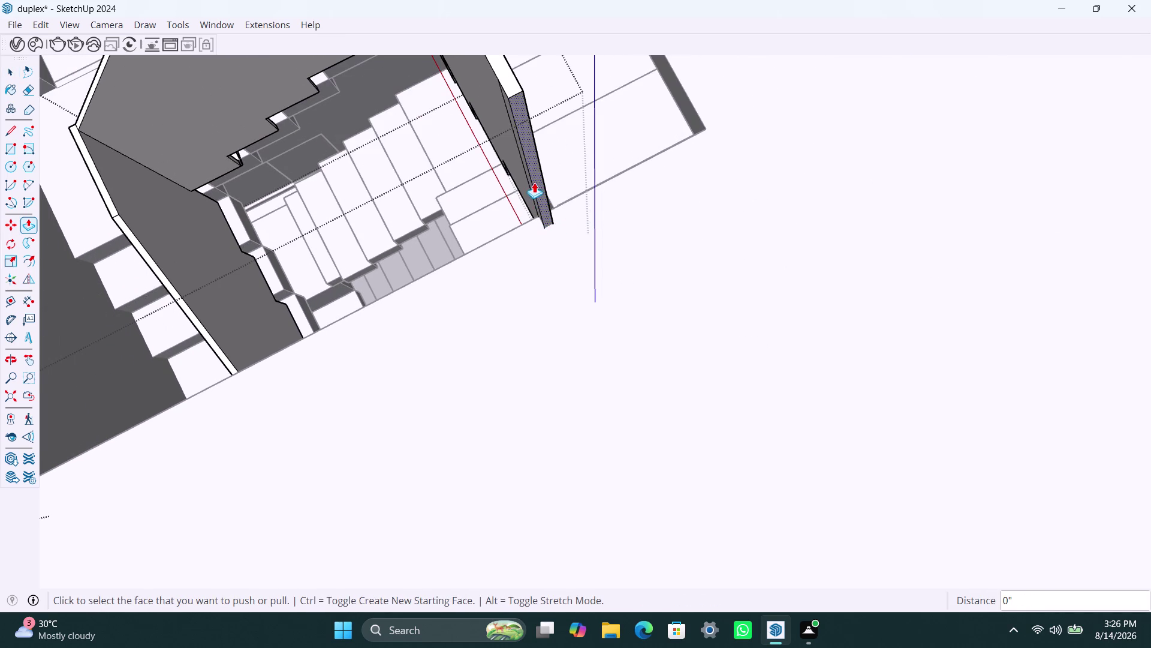
scroll(up, 3)
key(space)
Push/pull the copied strip into a slim wall piece along the stair opening.
click(539, 167)
key(p)
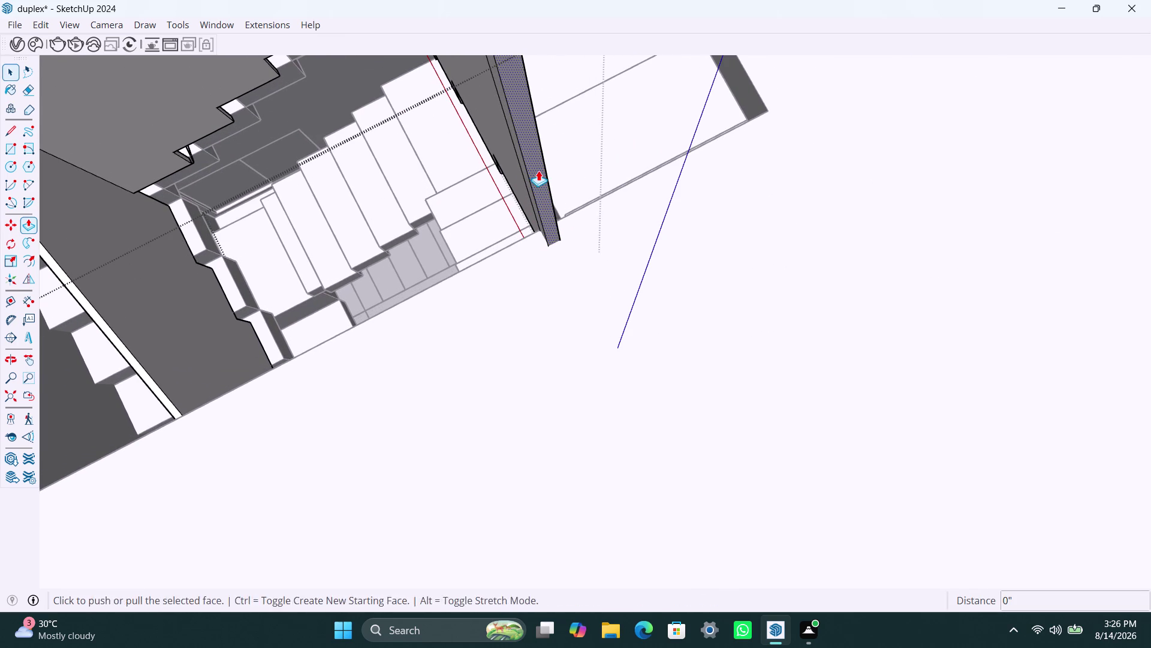
click(539, 171)
click(538, 165)
key(space)
scroll(up, 3)
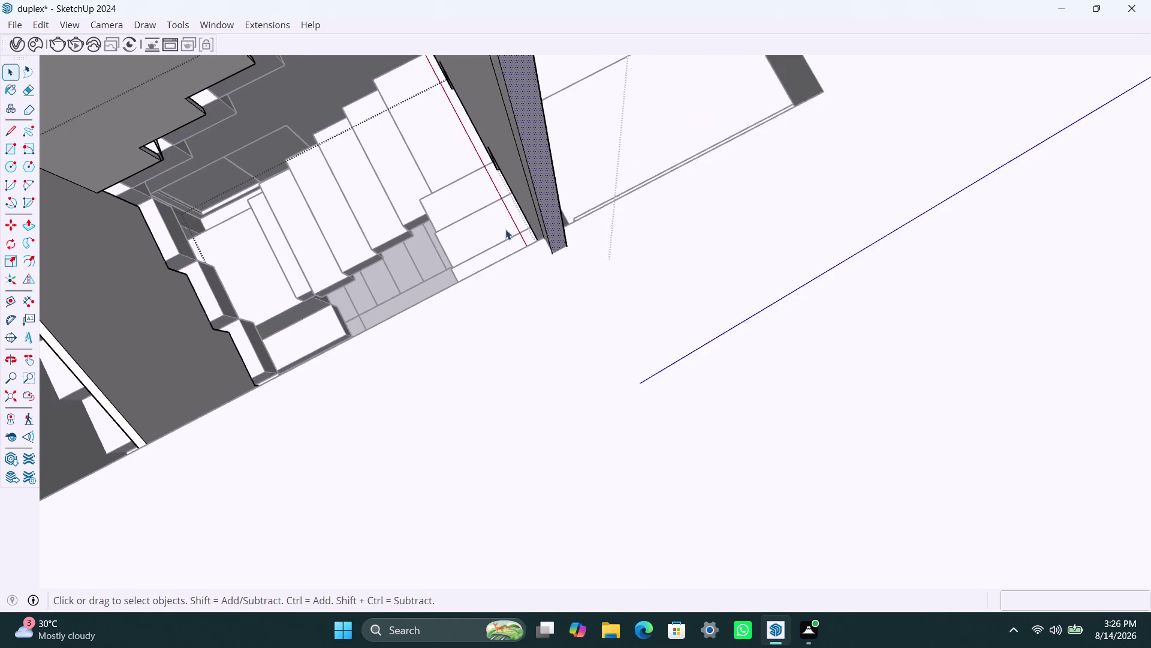
middle_drag(507, 233, 627, 250)
scroll(down, 3)
Start pulling the stair enclosure wall's end face upward.
middle_drag(609, 257, 592, 162)
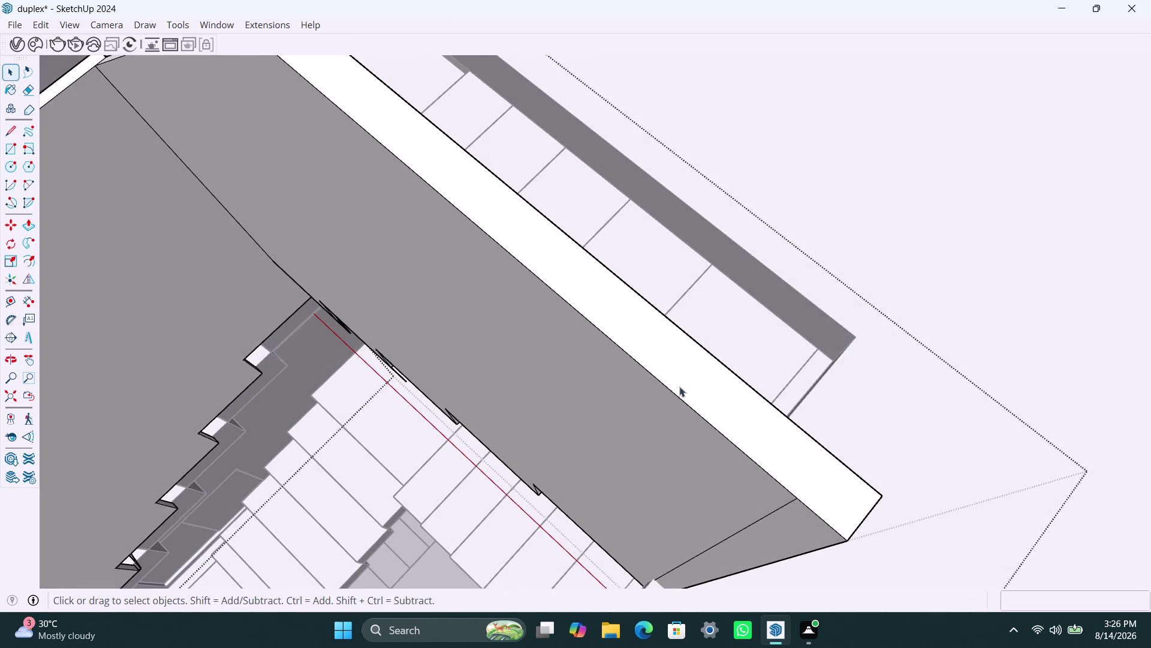
scroll(down, 3)
click(782, 521)
key(p)
click(779, 515)
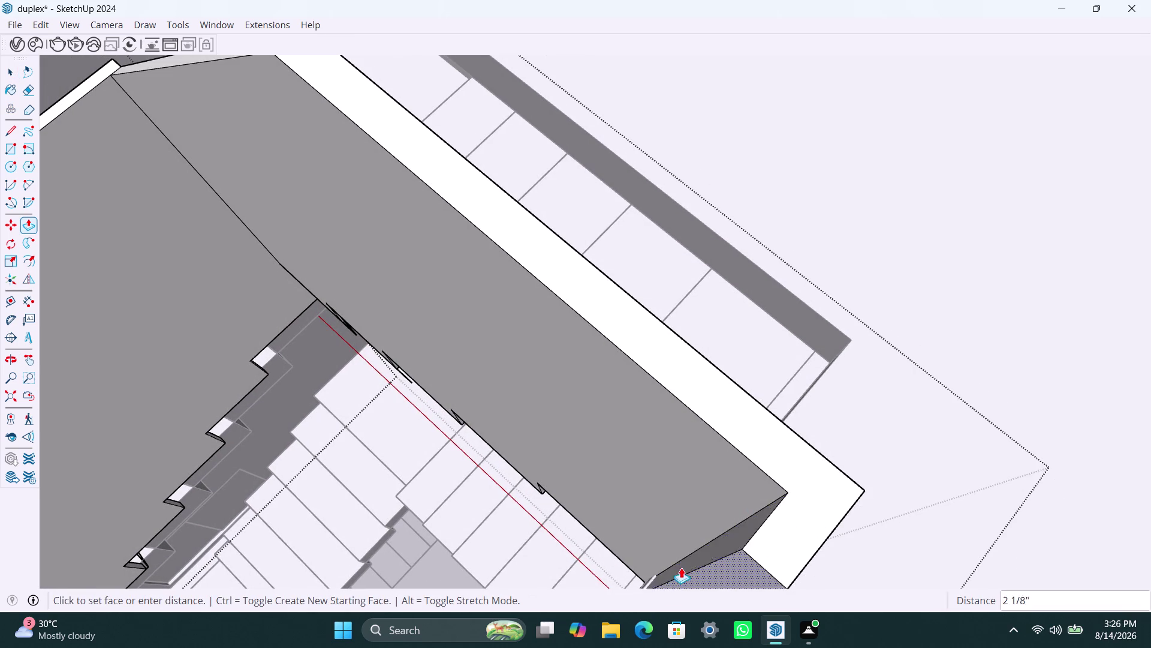
scroll(down, 3)
scroll(down, 3)
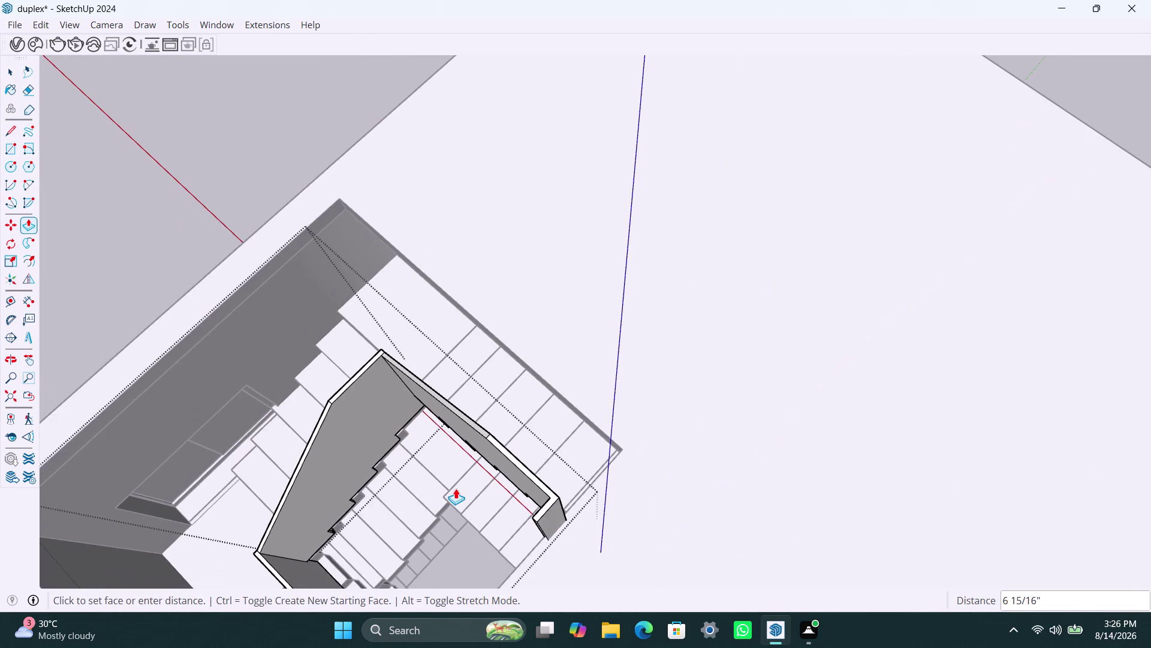
scroll(down, 3)
scroll(down, 3)
scroll(up, 3)
scroll(up, 3)
scroll(down, 3)
Finish raising the enclosure wall about 5'6" above the roof, then clear the selection.
middle_drag(377, 533, 430, 377)
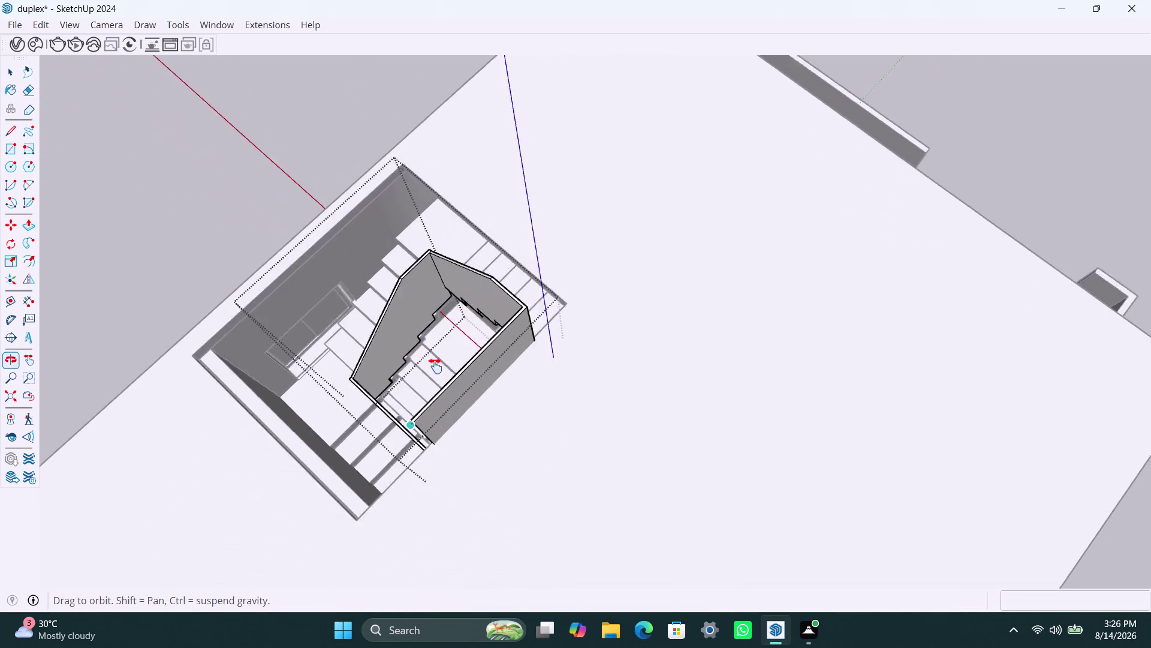
middle_drag(430, 377, 437, 362)
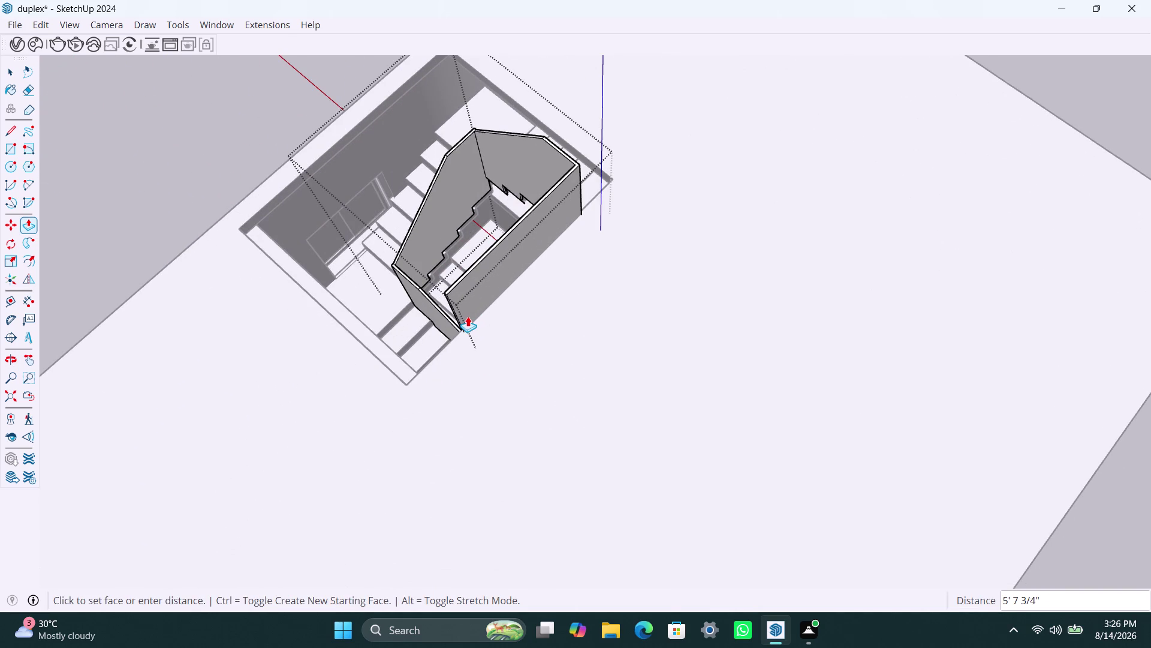
scroll(up, 3)
scroll(up, 3)
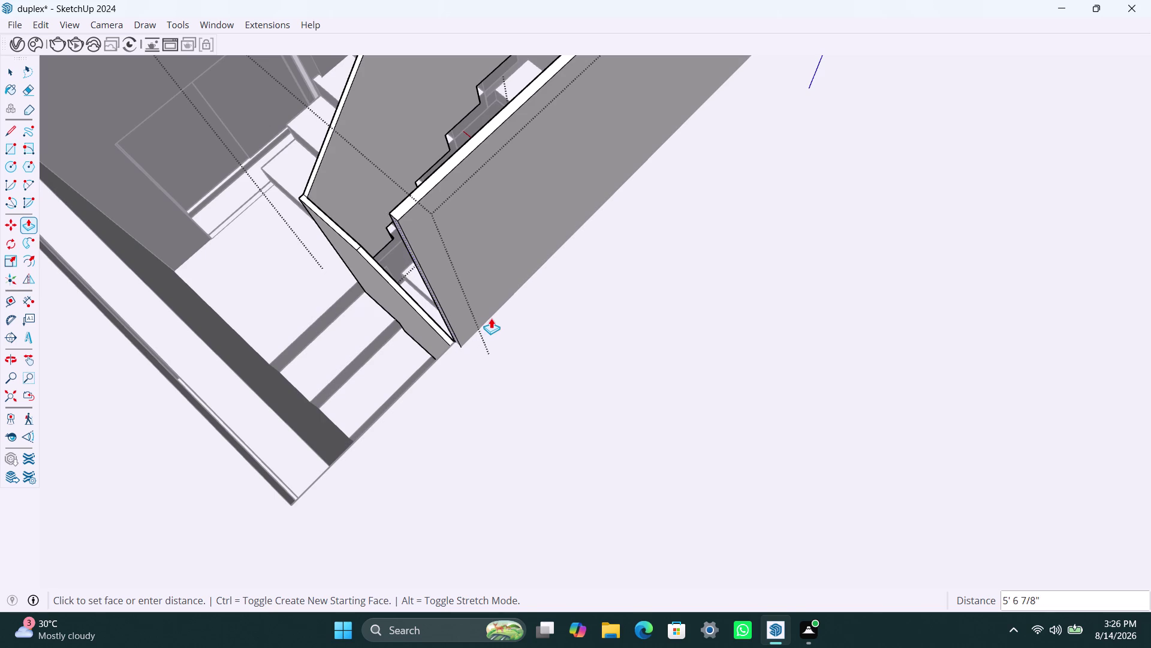
click(493, 317)
key(space)
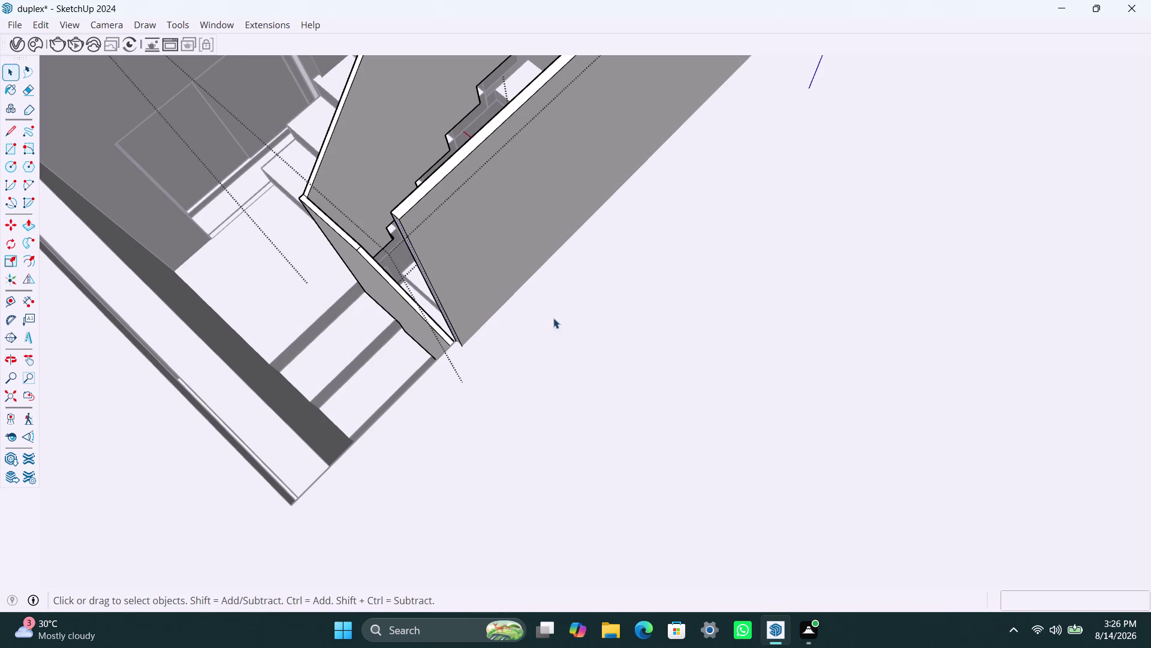
click(555, 317)
scroll(down, 3)
scroll(down, 3)
middle_drag(736, 280, 569, 260)
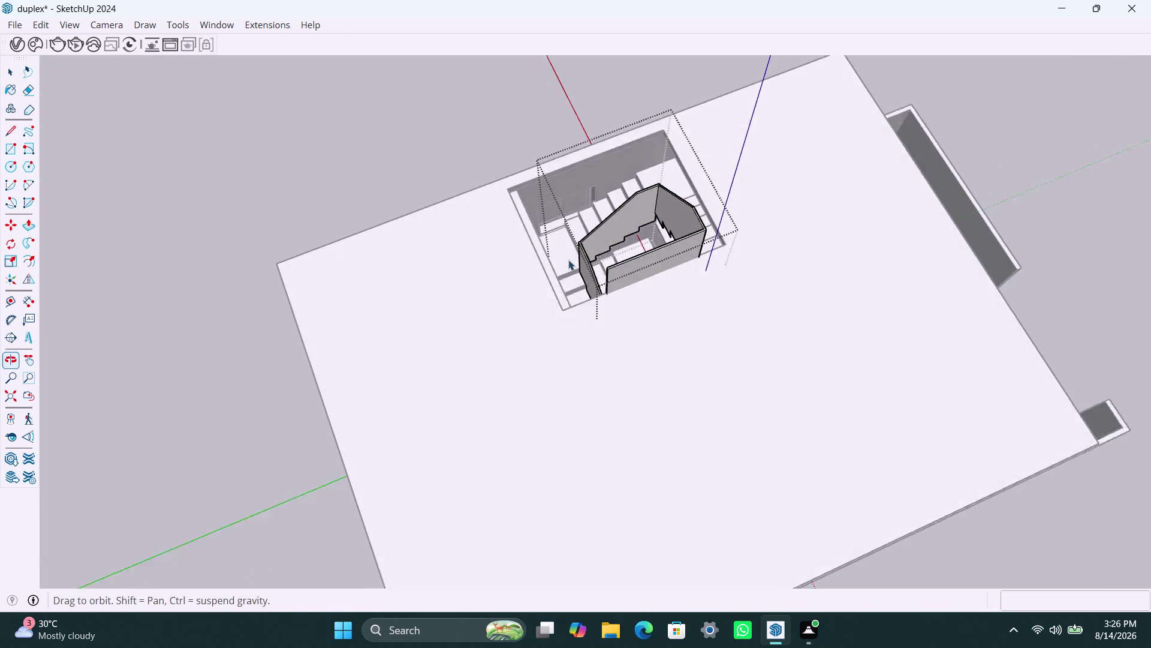
click(978, 135)
scroll(up, 3)
middle_drag(713, 311, 582, 210)
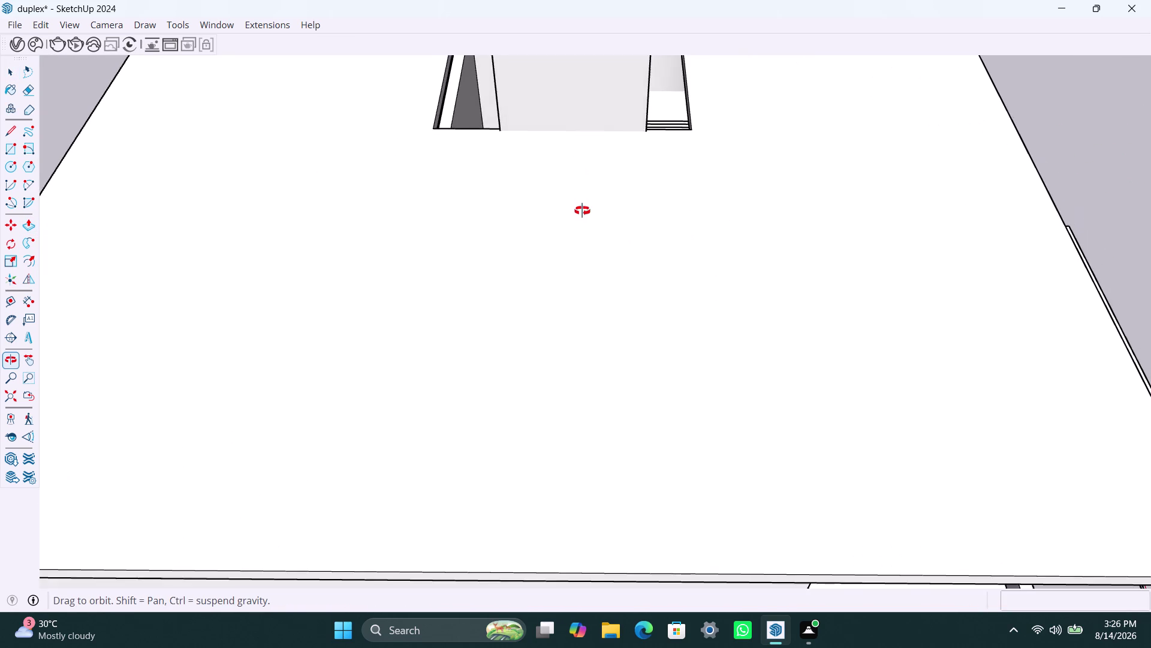
middle_drag(582, 210, 582, 196)
scroll(down, 3)
scroll(down, 3)
click(872, 137)
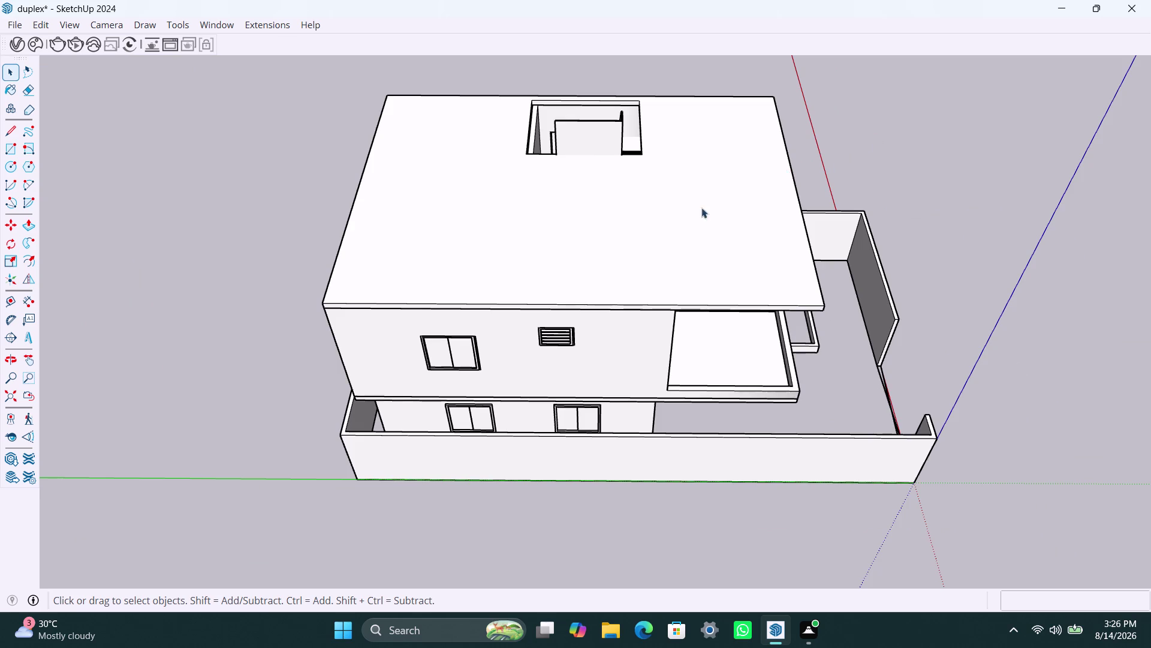